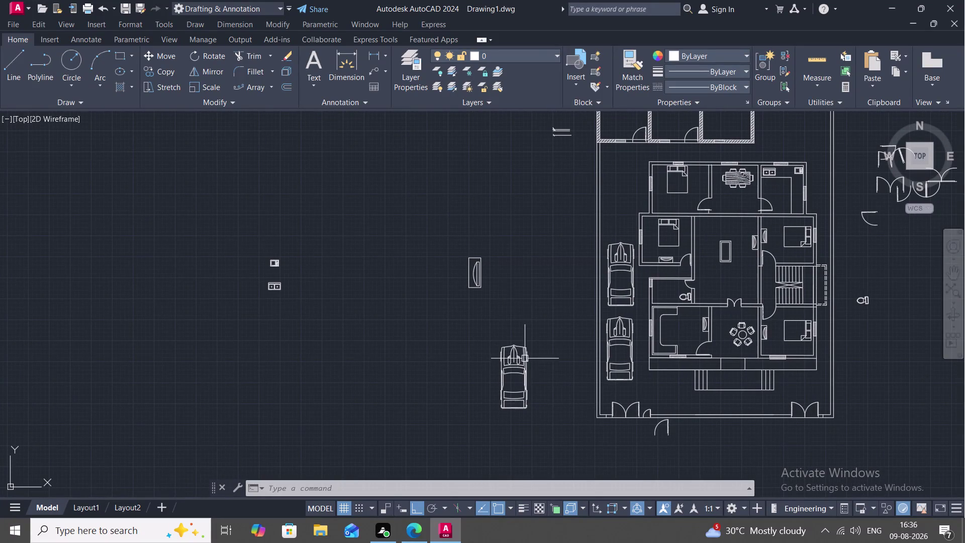
Zoom and pan the view onto the double-bed bedroom left of the central hall.
scroll(down, 3)
middle_drag(532, 360, 499, 361)
scroll(up, 3)
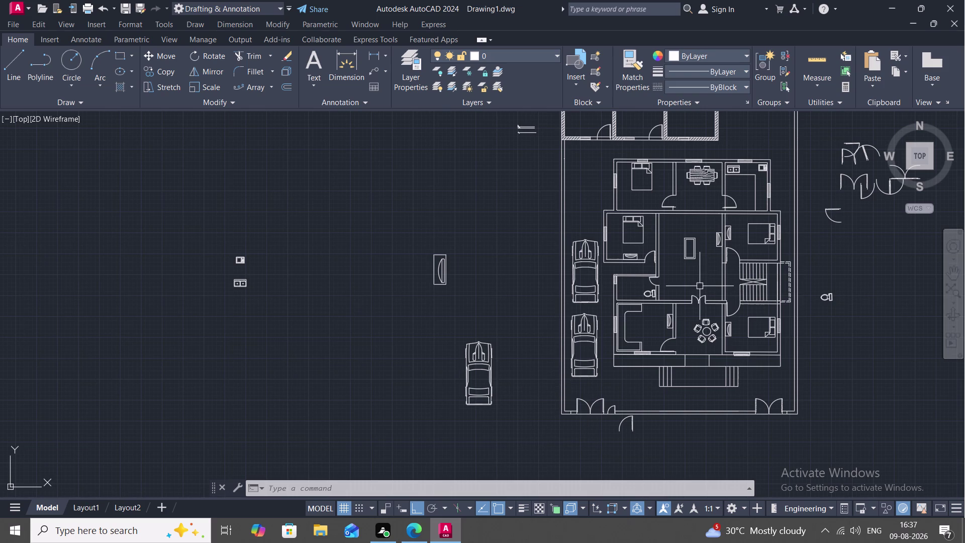
scroll(up, 3)
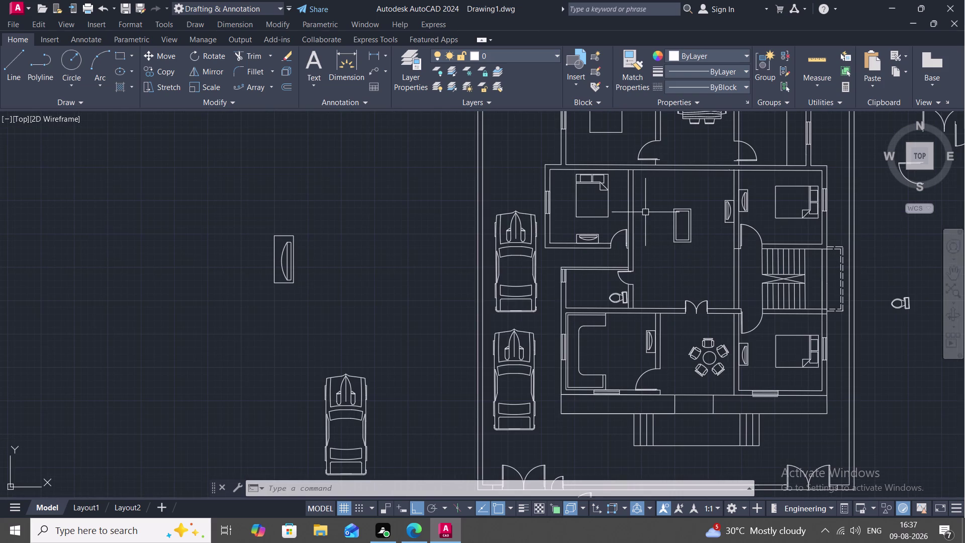
scroll(up, 3)
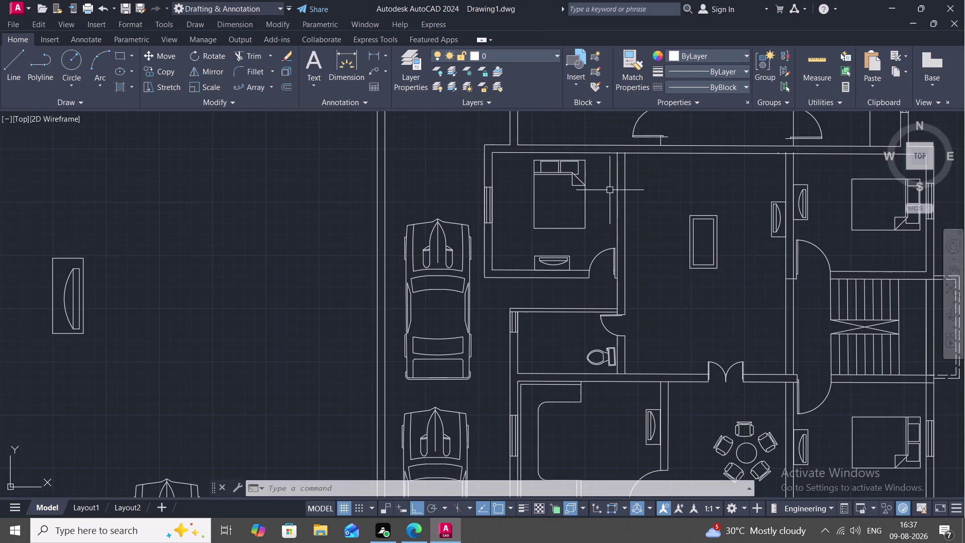
middle_drag(609, 190, 589, 291)
scroll(up, 3)
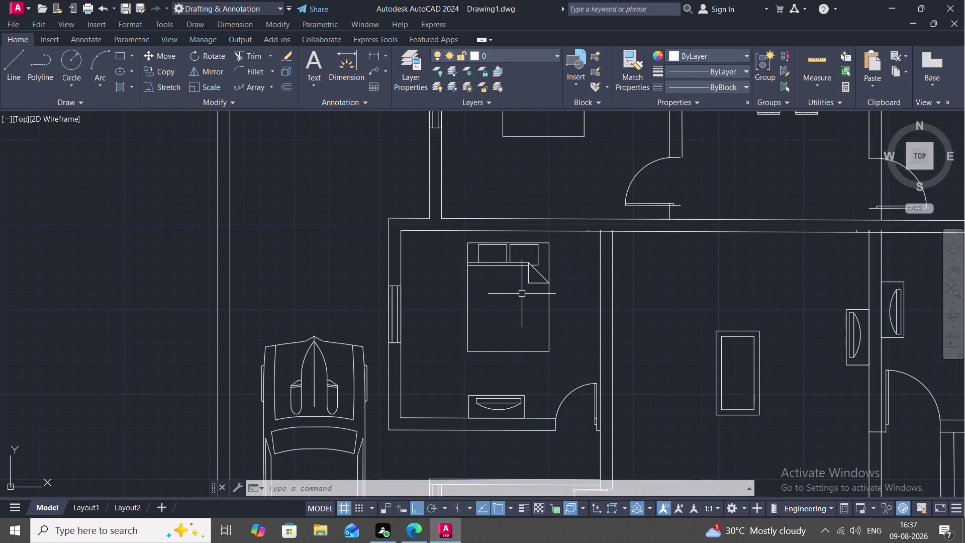
Draw the wardrobe outline from the bedroom's top wall down and across to the right wall.
text(L)
key(space)
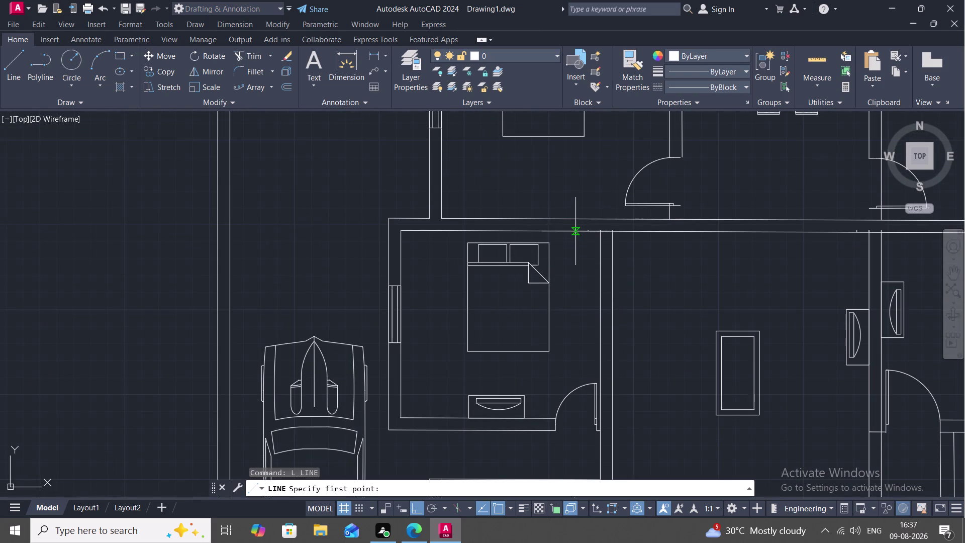
click(575, 231)
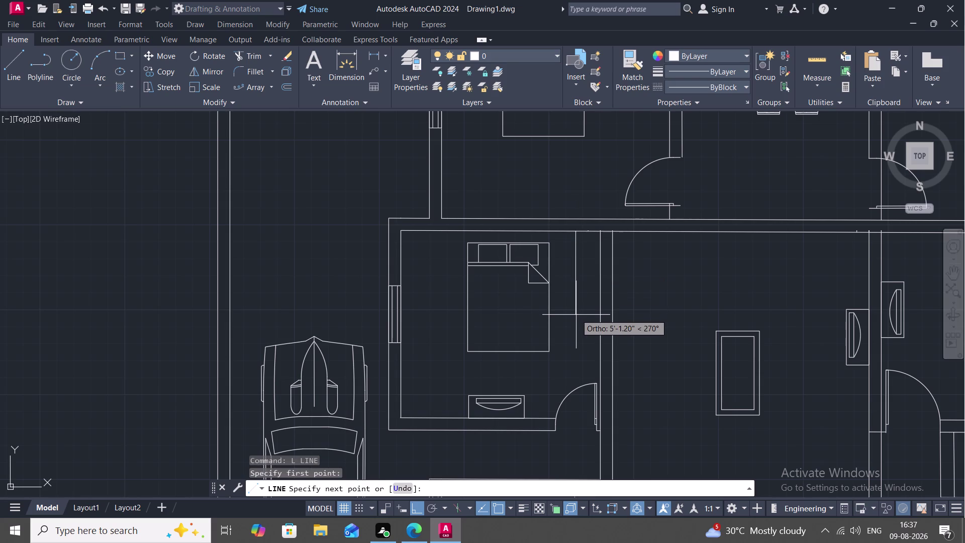
click(576, 315)
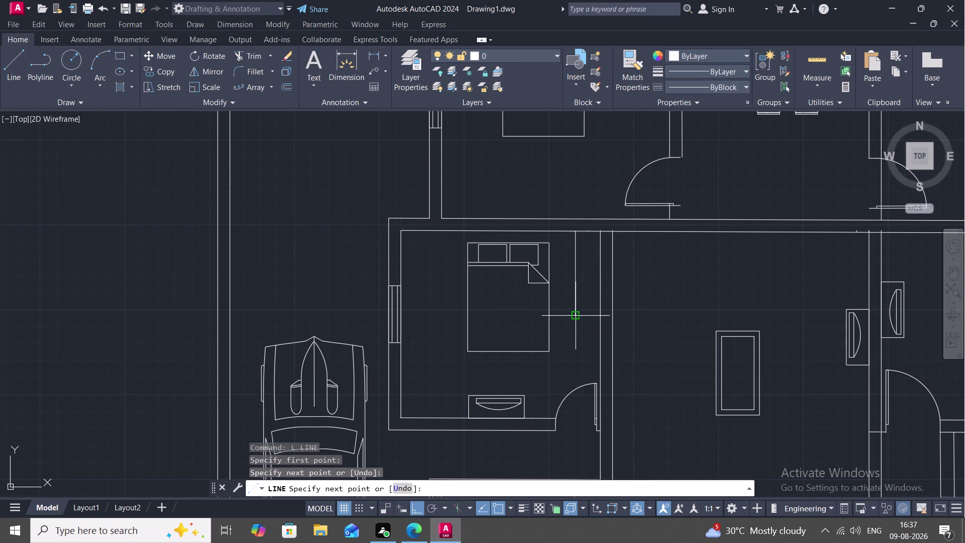
click(599, 315)
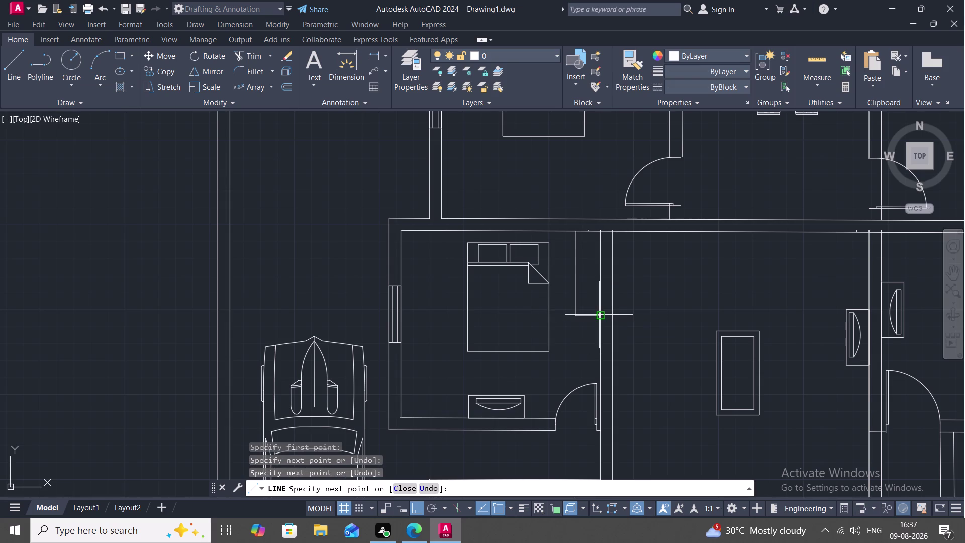
key(Escape)
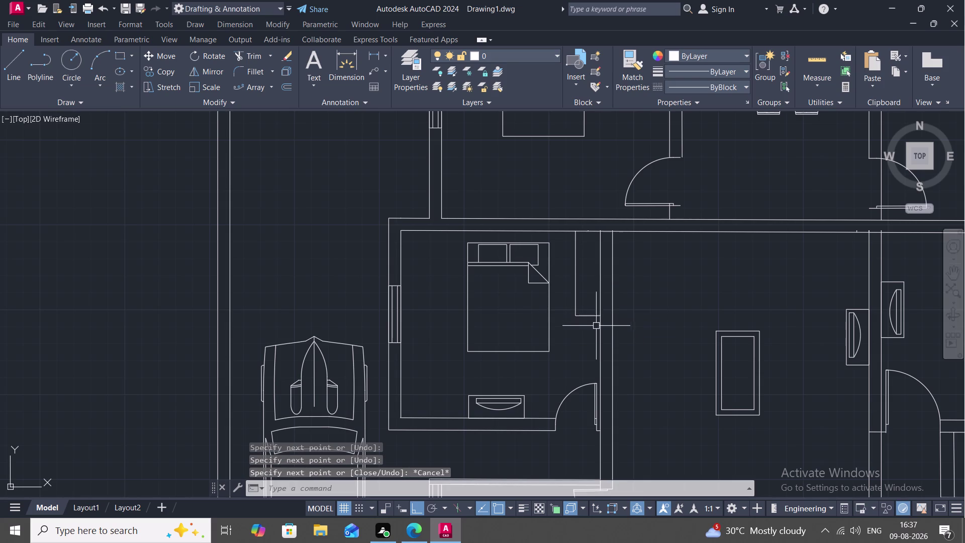
Add the wardrobe's inner parallel lines running from the top wall down to its bottom edge.
key(space)
click(591, 312)
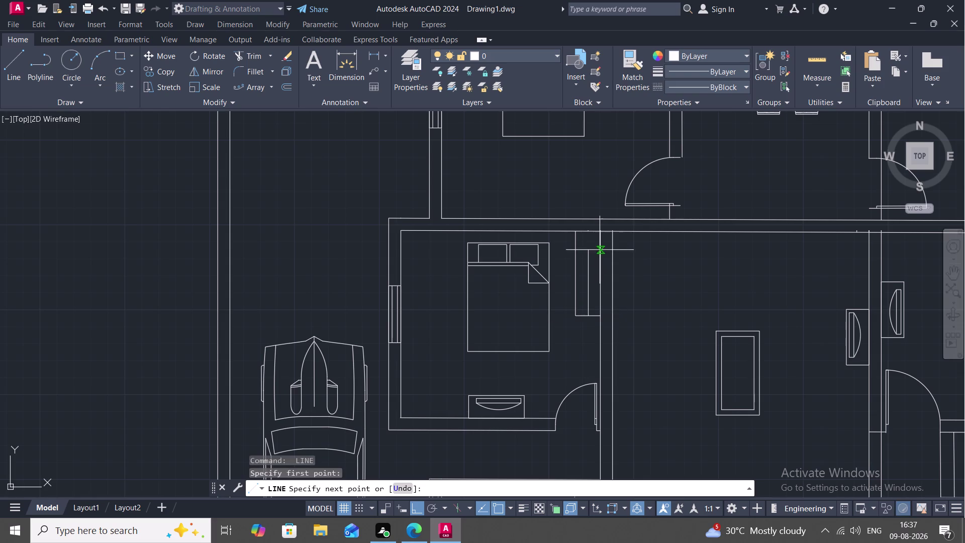
click(591, 232)
key(space)
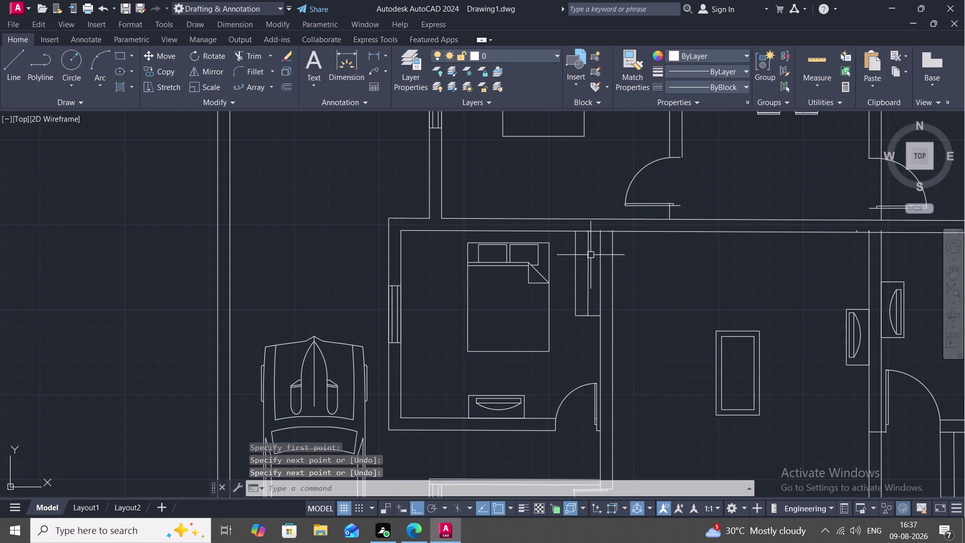
text(L)
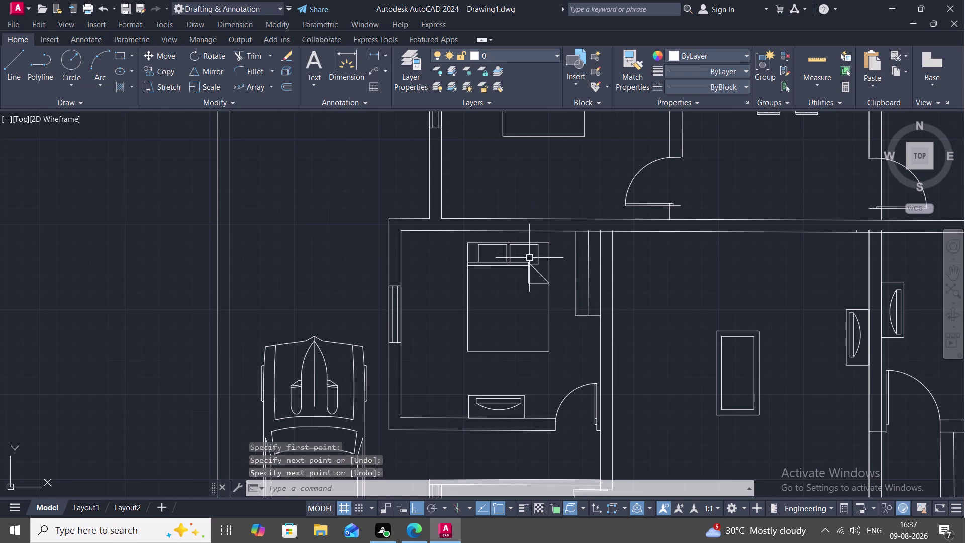
key(space)
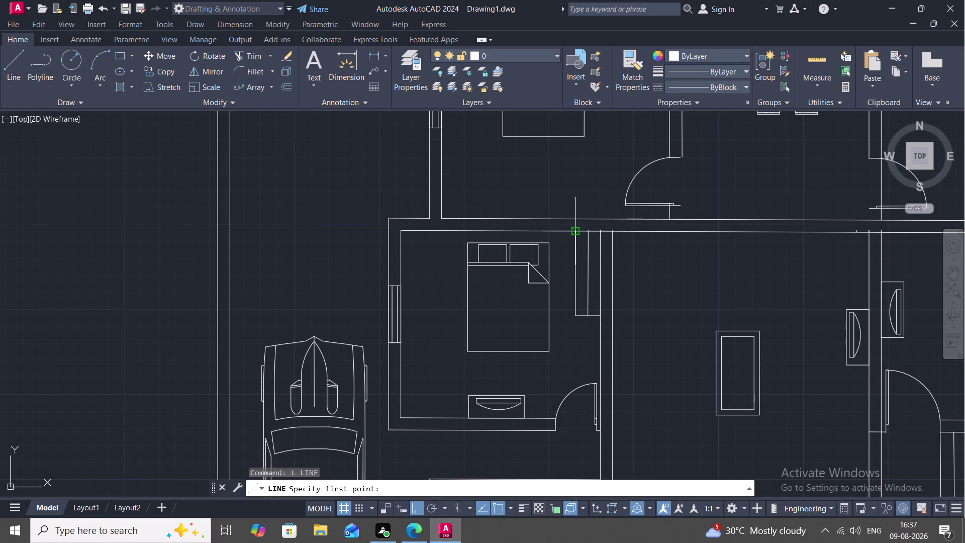
click(581, 310)
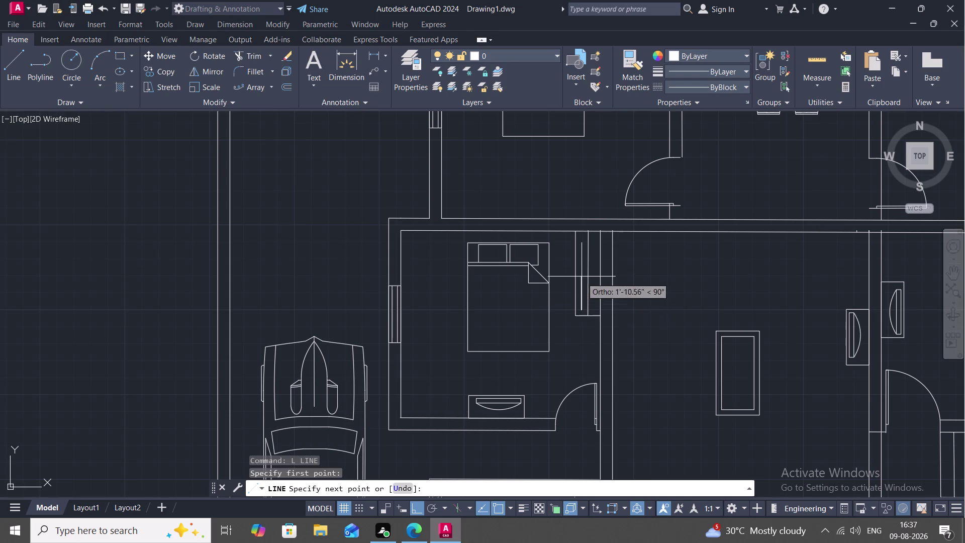
click(580, 233)
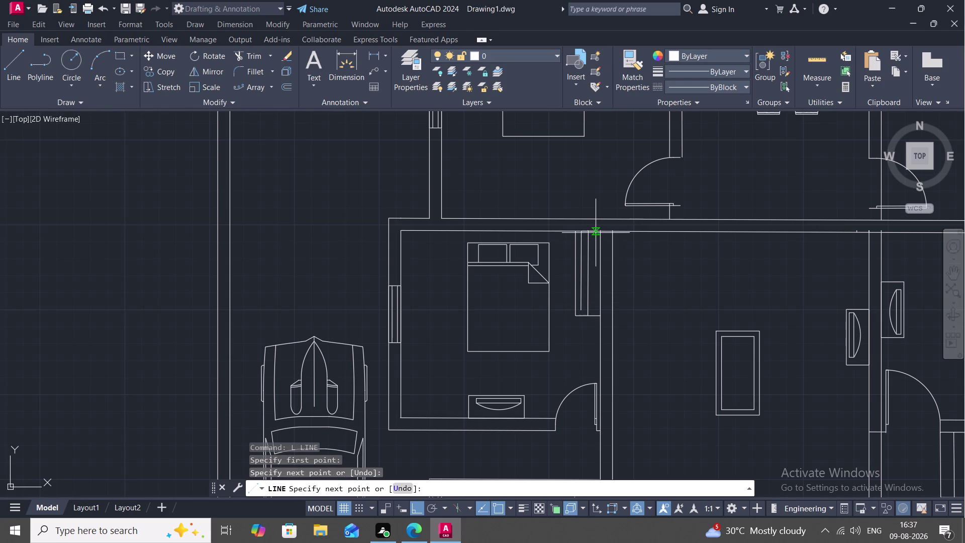
click(595, 232)
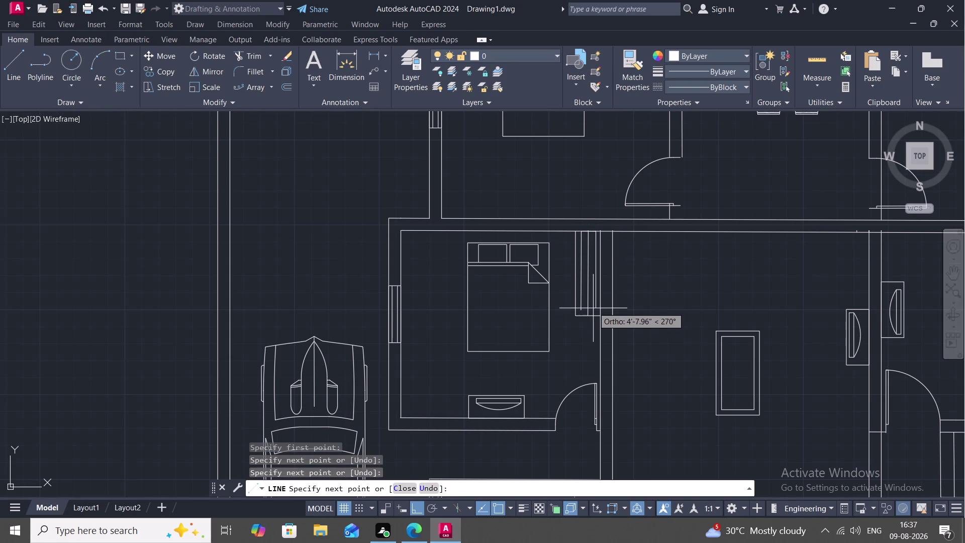
click(593, 309)
scroll(up, 3)
Draw the first diagonal line across the wardrobe's lower end.
middle_drag(591, 308, 576, 372)
key(l)
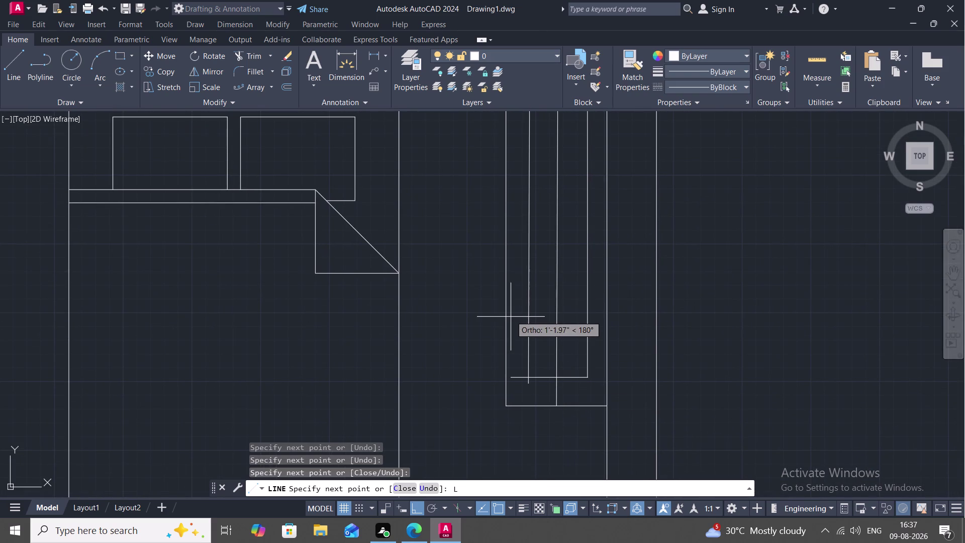
key(space)
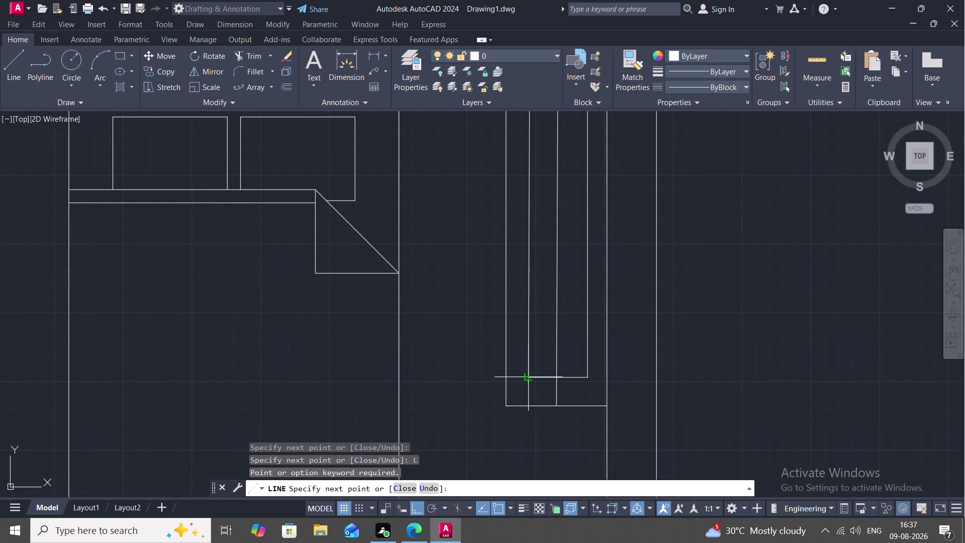
key(Escape)
key(space)
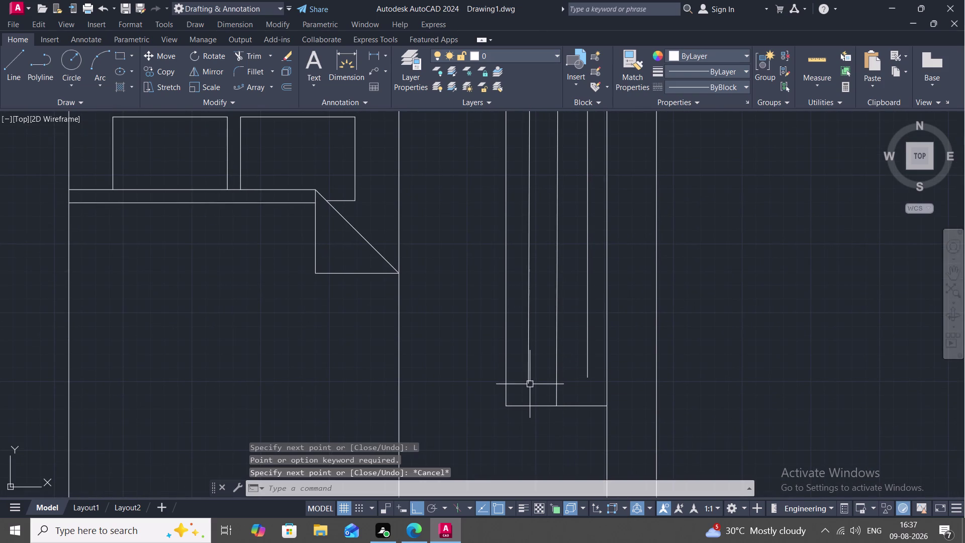
click(530, 384)
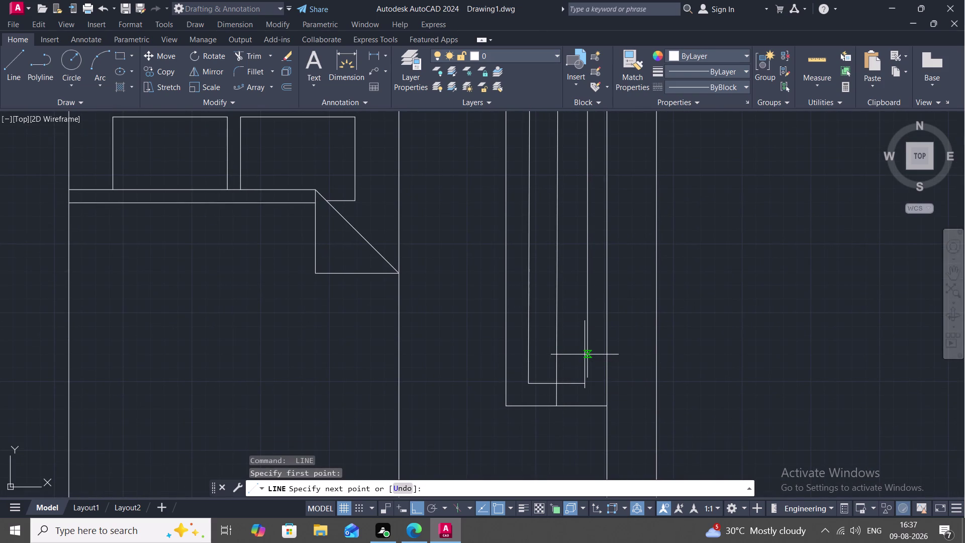
click(585, 355)
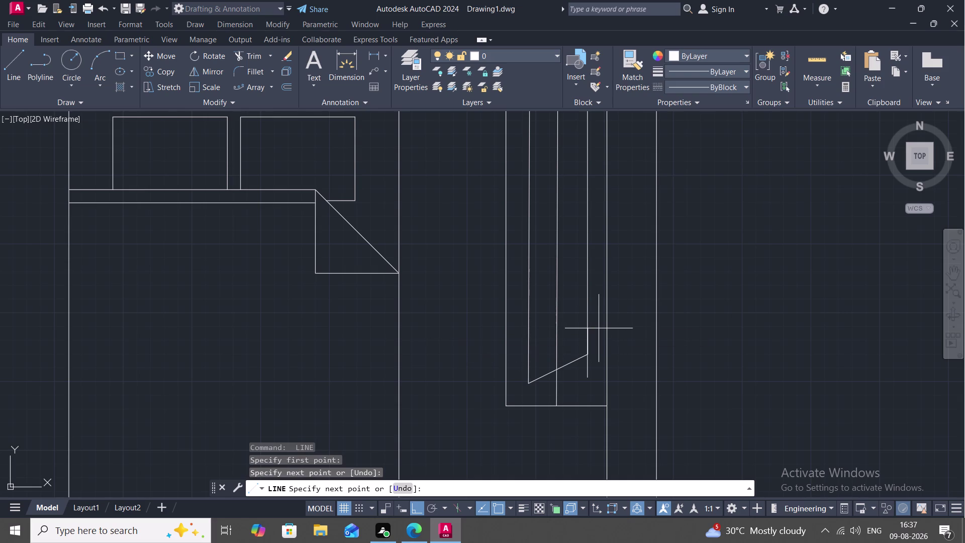
key(Escape)
Turn Ortho off and draw a second diagonal parallel to and above the first.
key(F8)
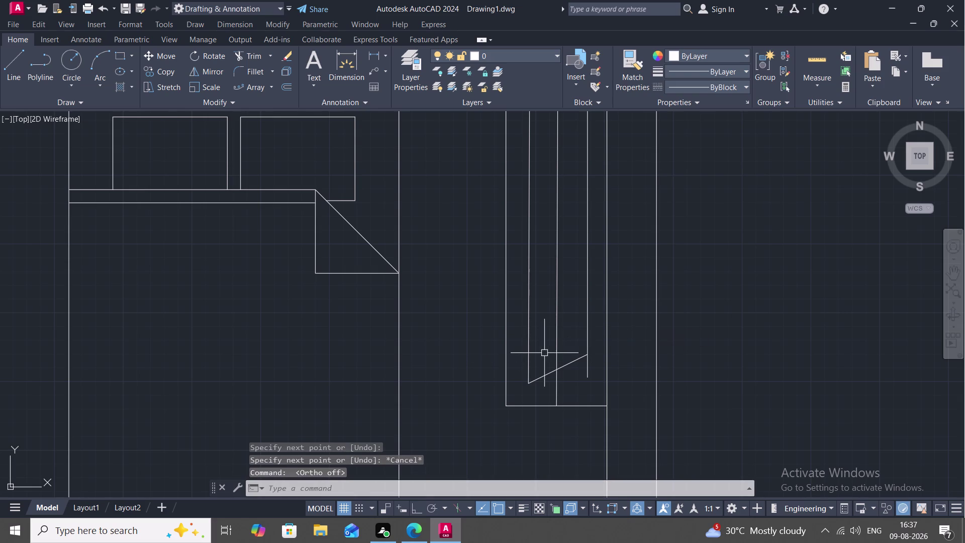
key(space)
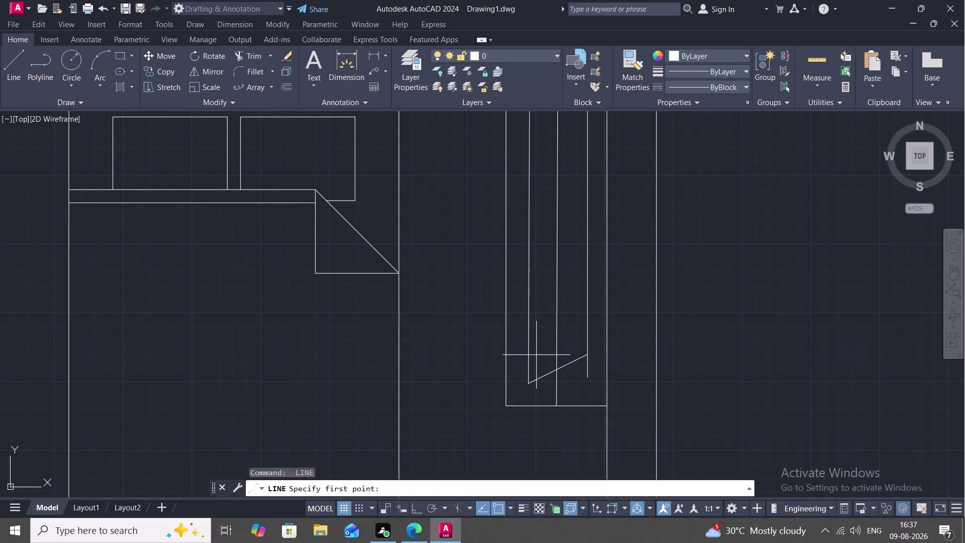
click(526, 357)
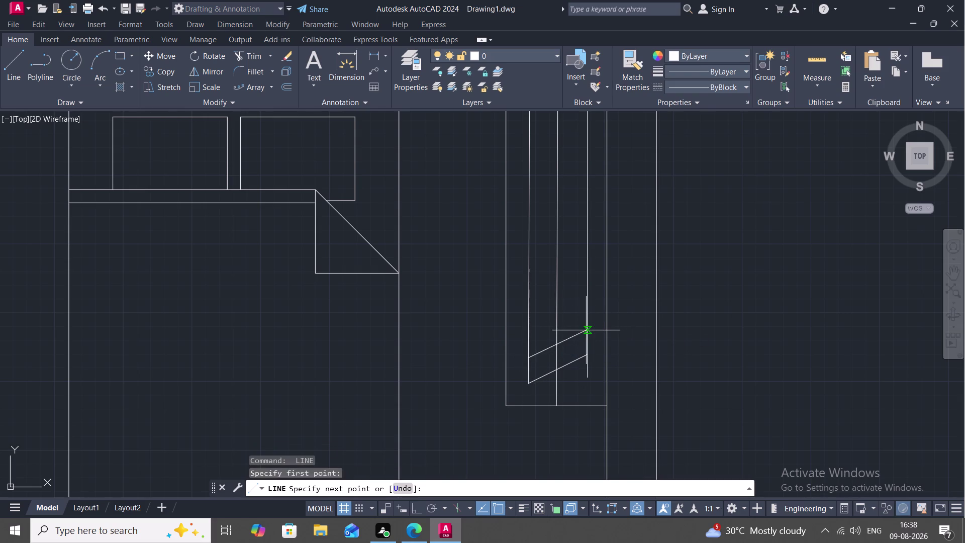
click(588, 331)
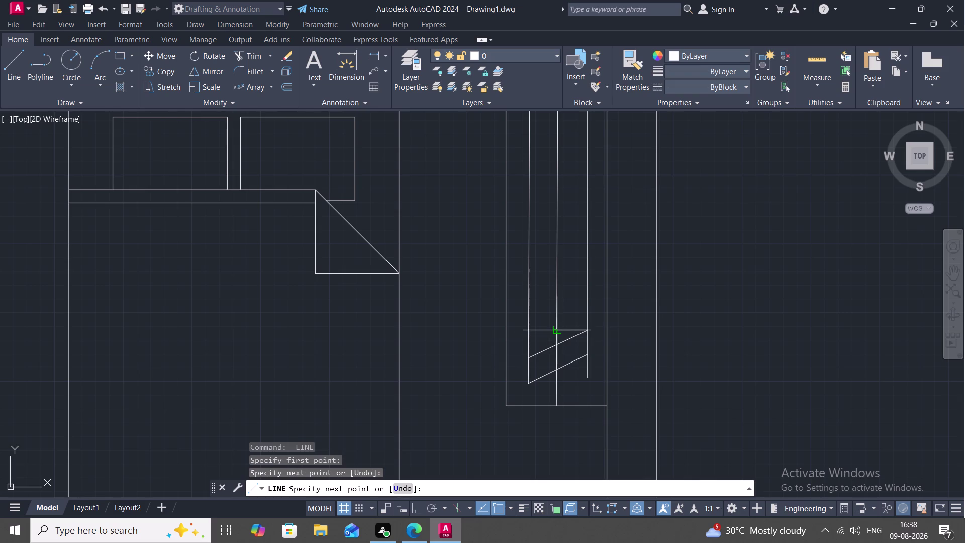
key(Escape)
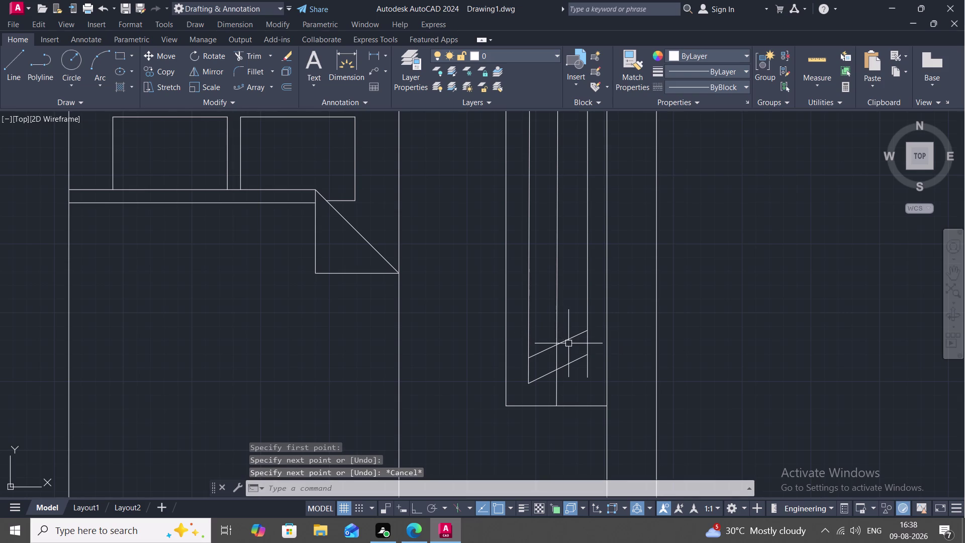
text(O)
key(space)
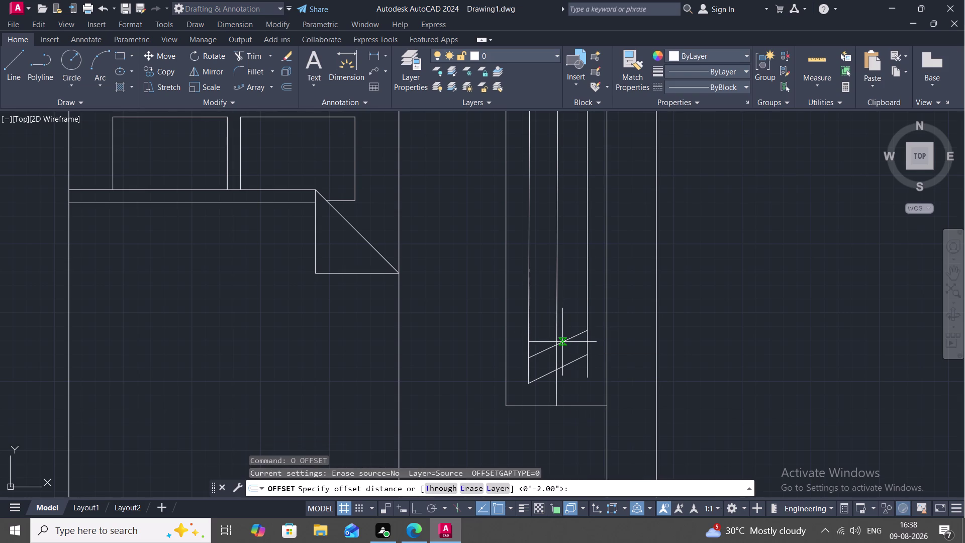
Offset the top diagonal upward three times at the default spacing.
key(space)
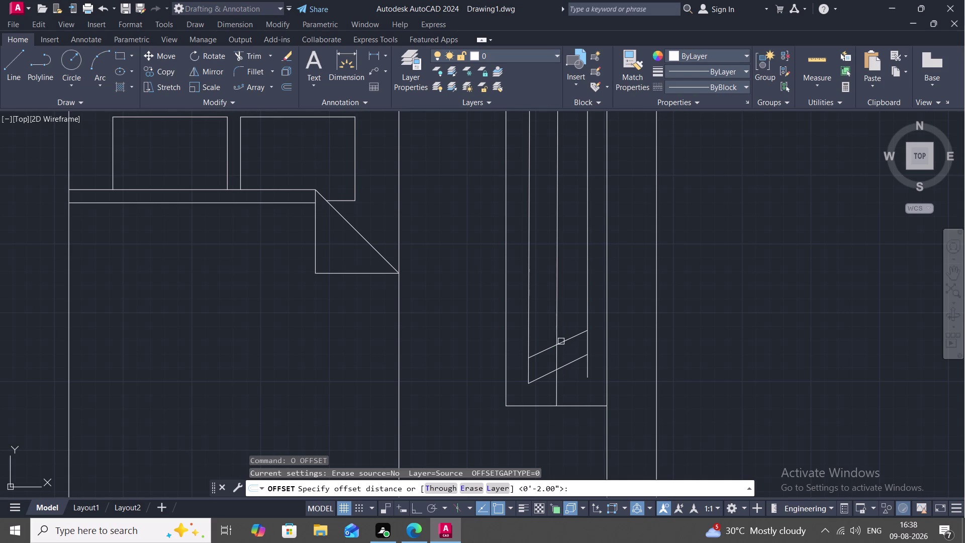
click(564, 343)
click(564, 311)
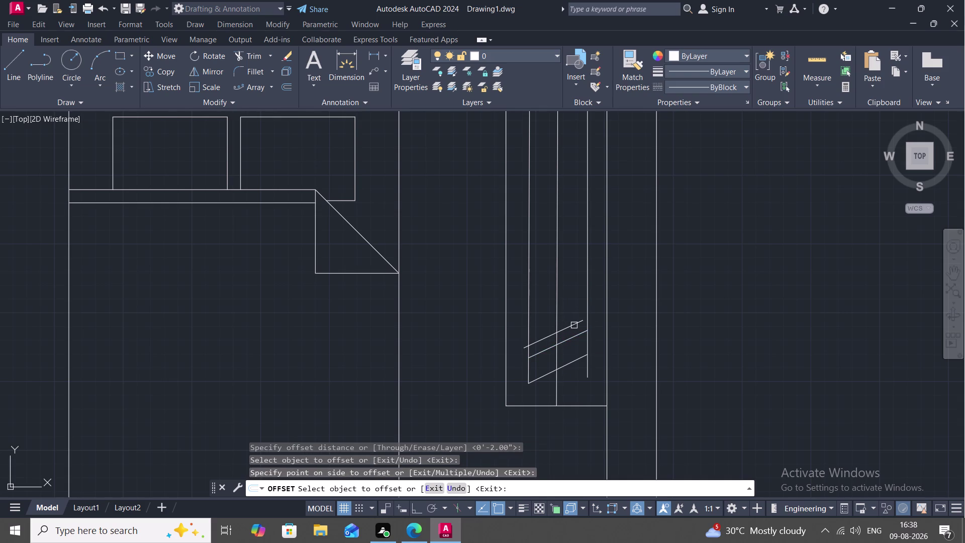
click(573, 325)
click(576, 305)
click(568, 318)
click(566, 304)
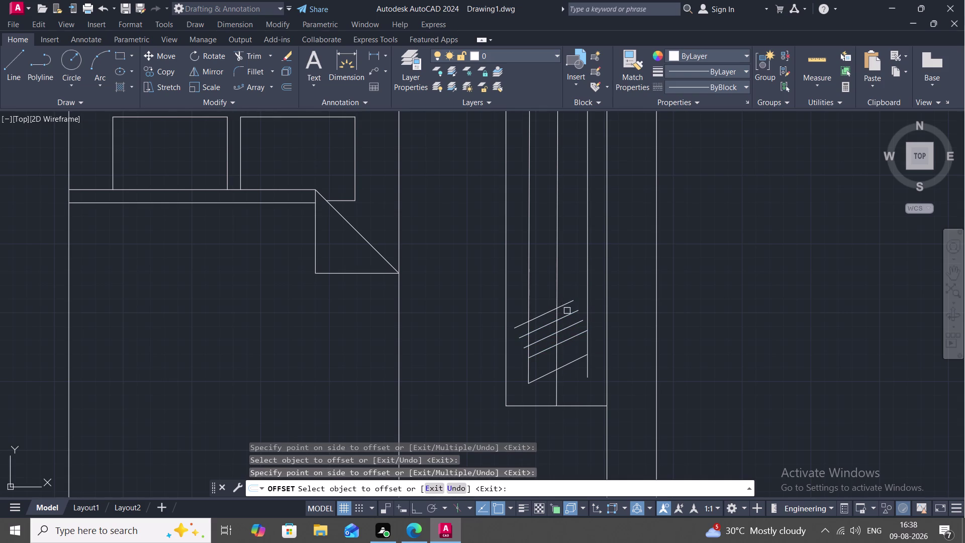
Offset three more diagonal copies upward to complete the lower hatched band.
middle_drag(562, 299, 555, 362)
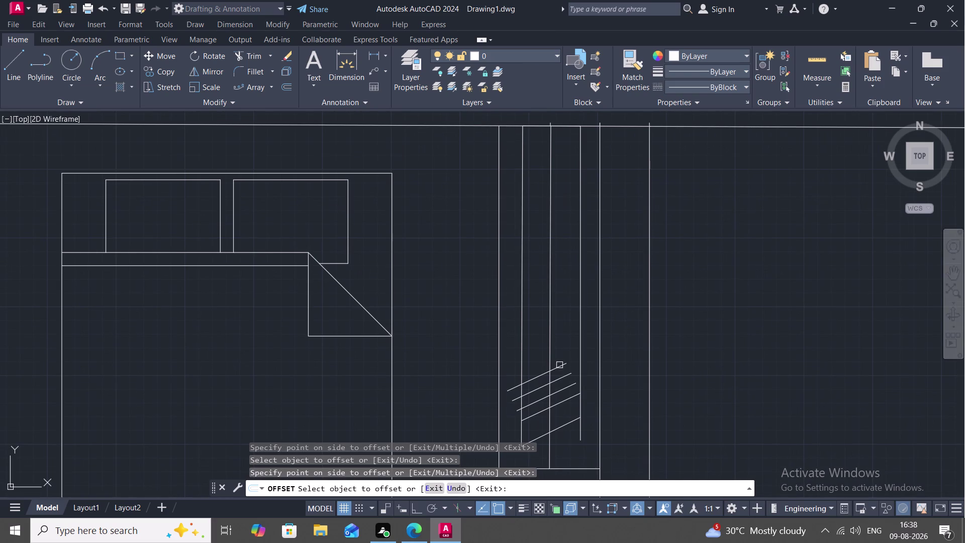
click(561, 366)
click(561, 339)
click(557, 357)
click(559, 339)
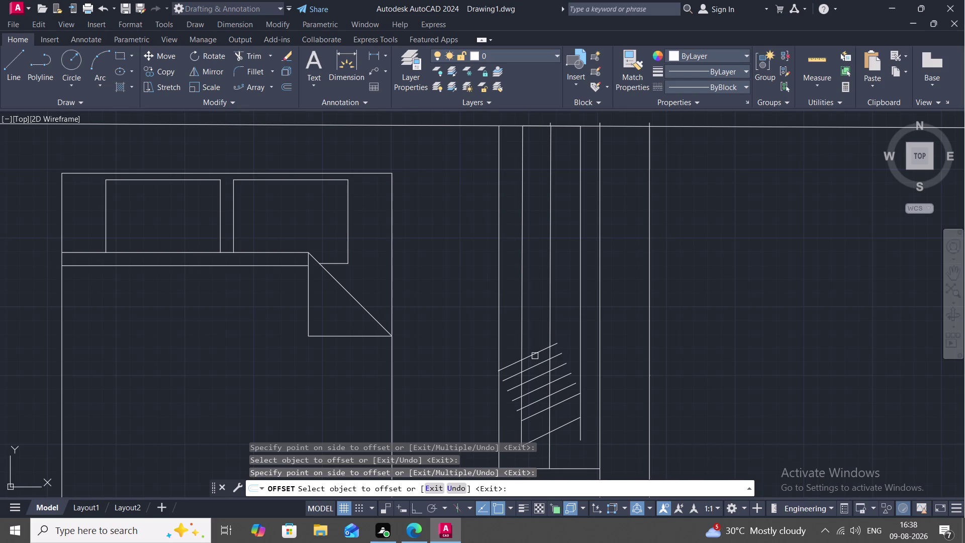
click(535, 353)
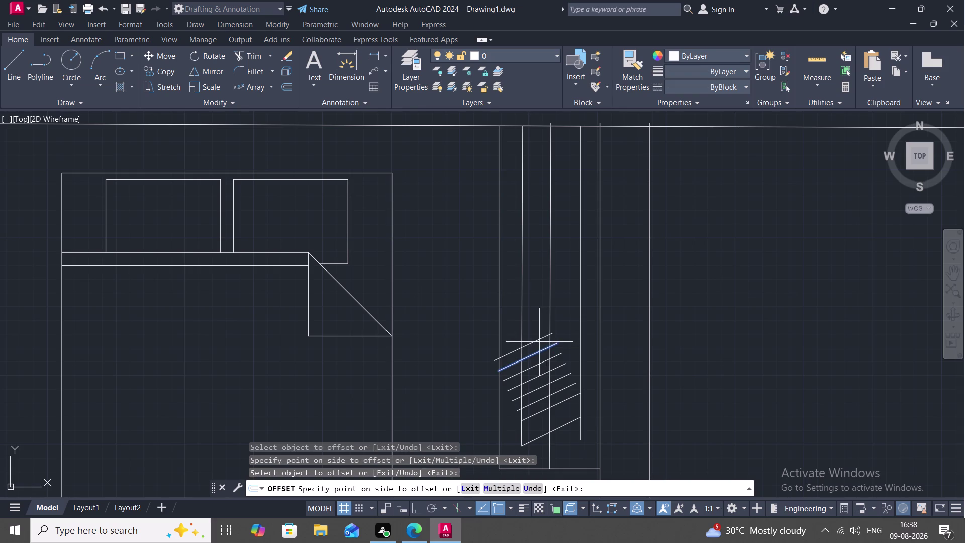
click(538, 340)
key(space)
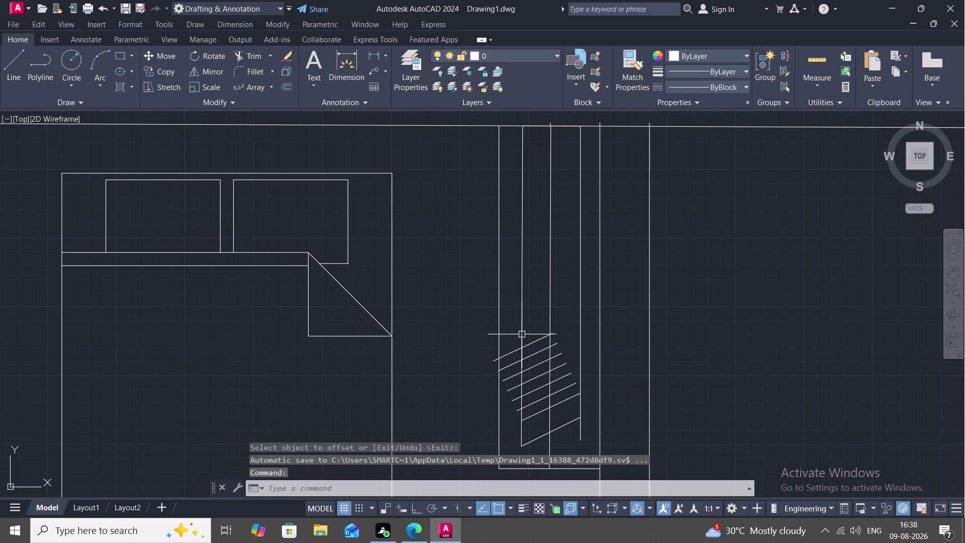
Draw a new diagonal line across the wardrobe above the first band.
text(L)
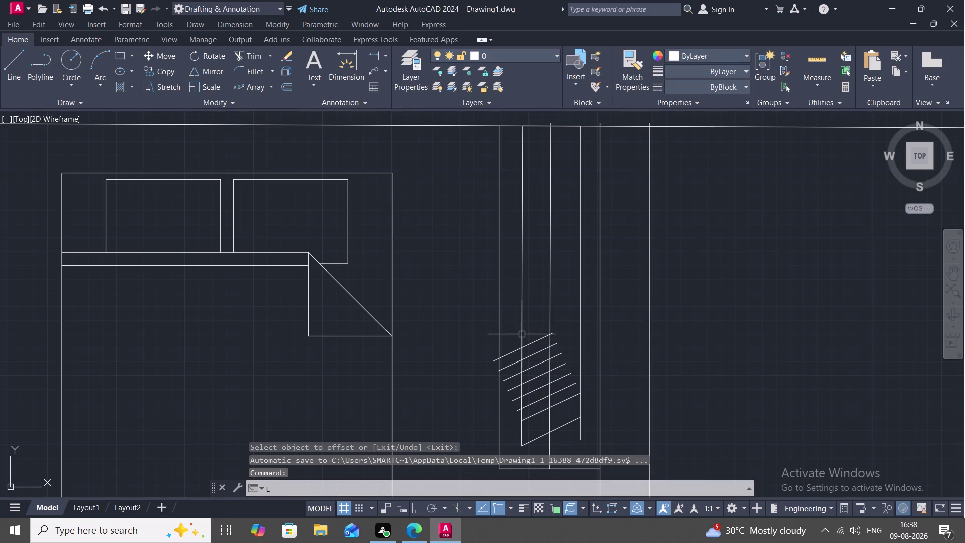
key(space)
click(521, 334)
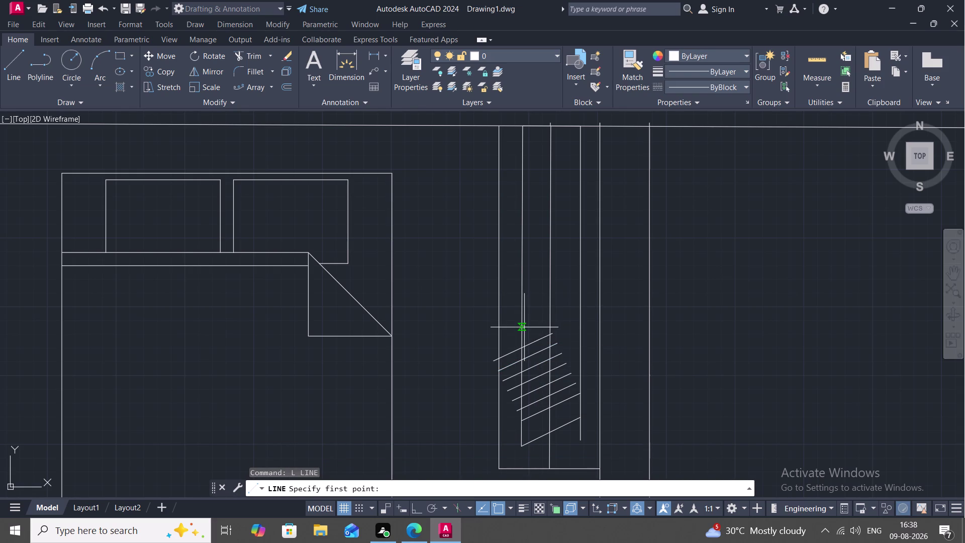
click(525, 328)
click(580, 302)
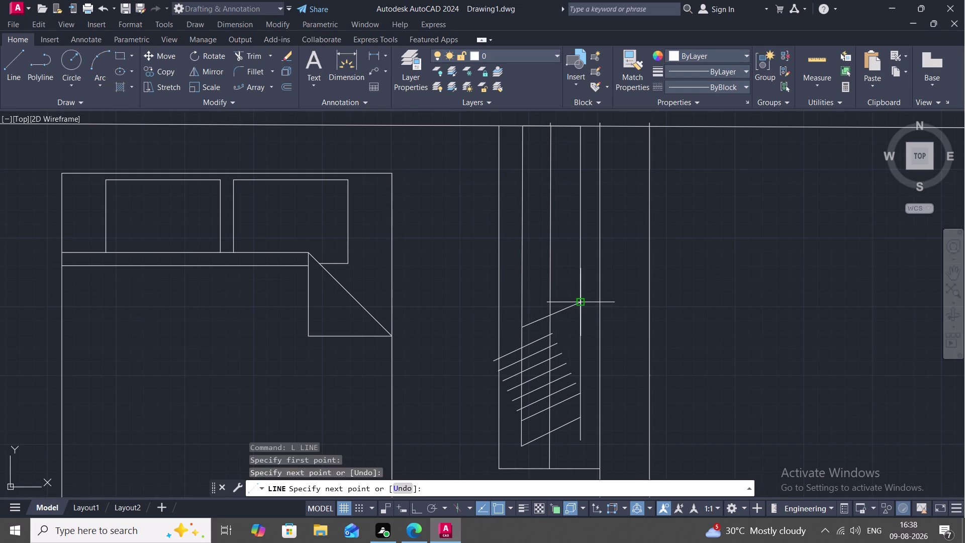
key(Escape)
key(l)
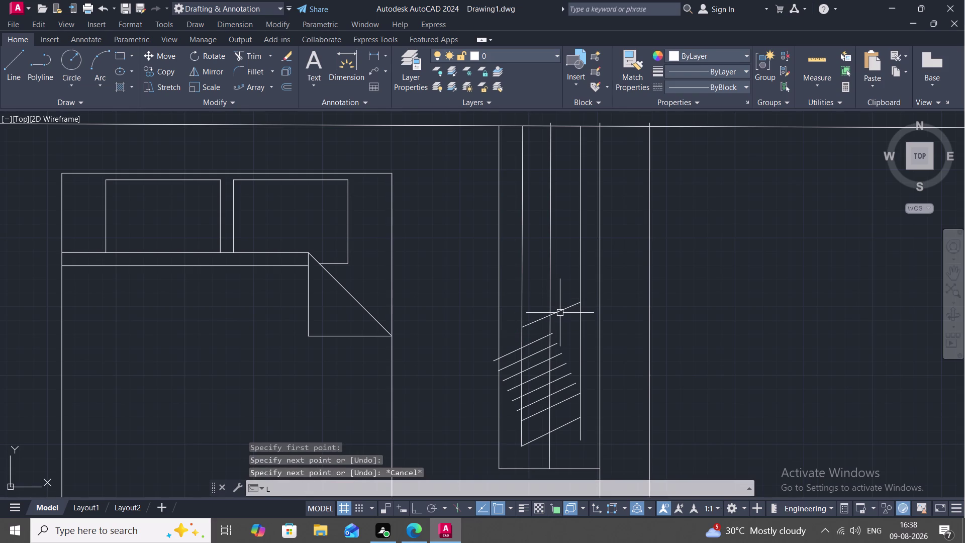
key(o)
key(Escape)
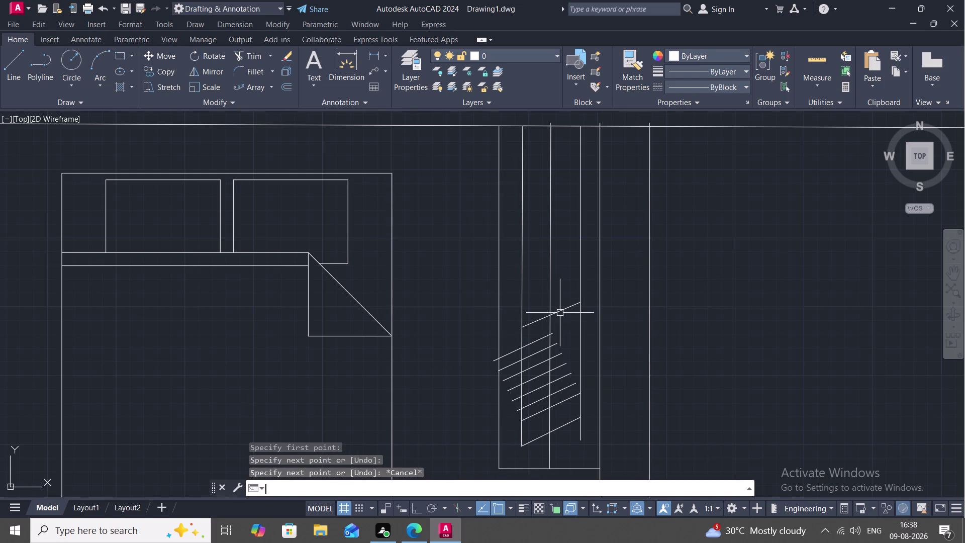
Offset the new diagonal upward twice at the default spacing.
text(O)
key(space)
key(space)
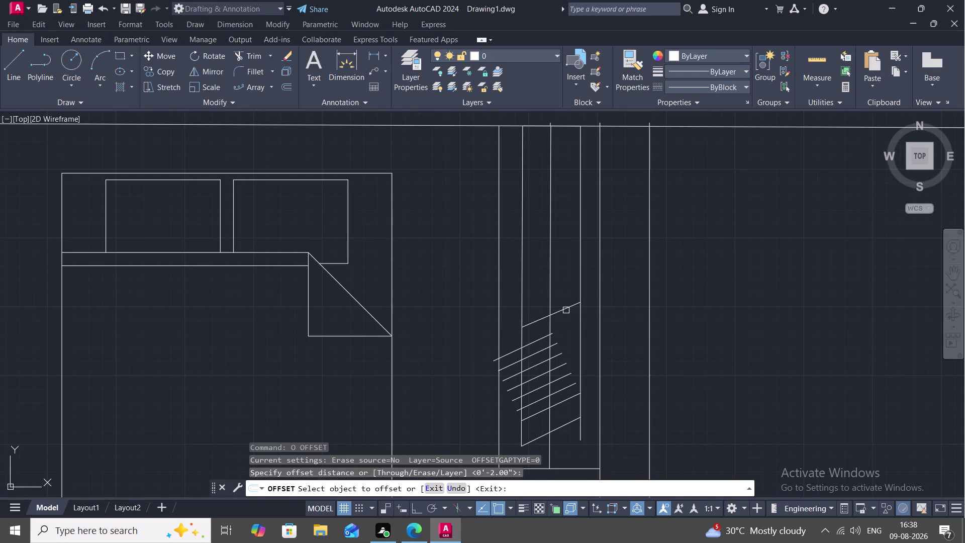
click(565, 310)
click(566, 279)
click(567, 297)
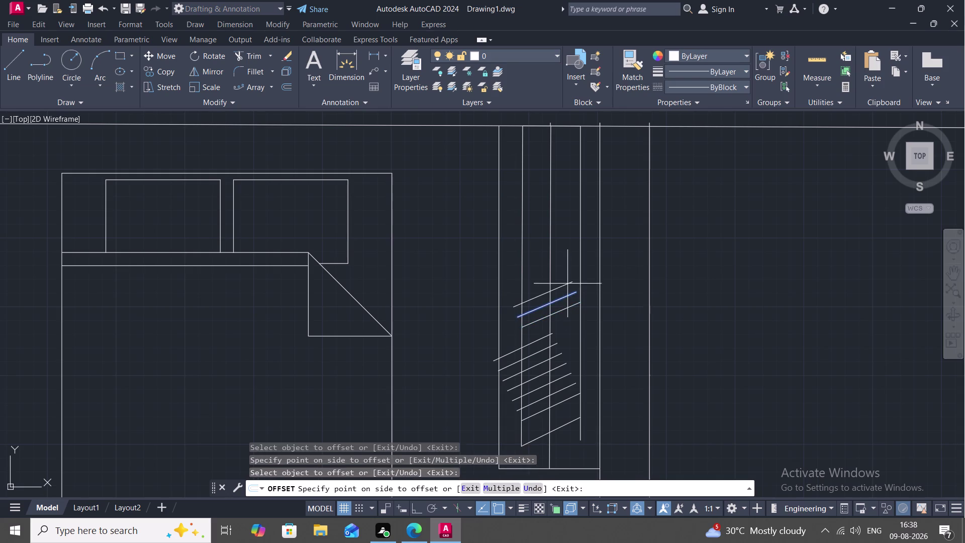
click(568, 270)
Offset four more diagonal copies upward to extend the second band.
click(566, 283)
click(551, 244)
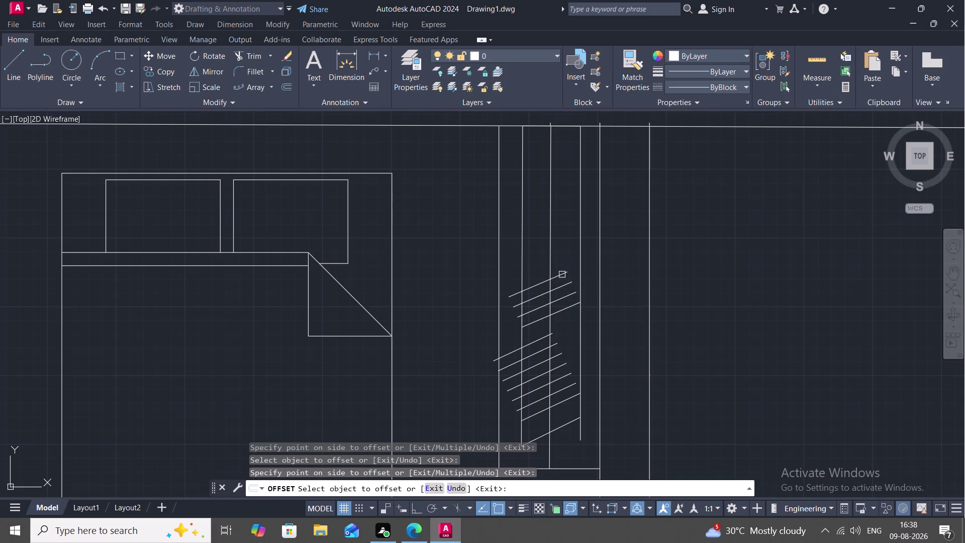
click(562, 274)
click(557, 243)
click(558, 265)
click(557, 237)
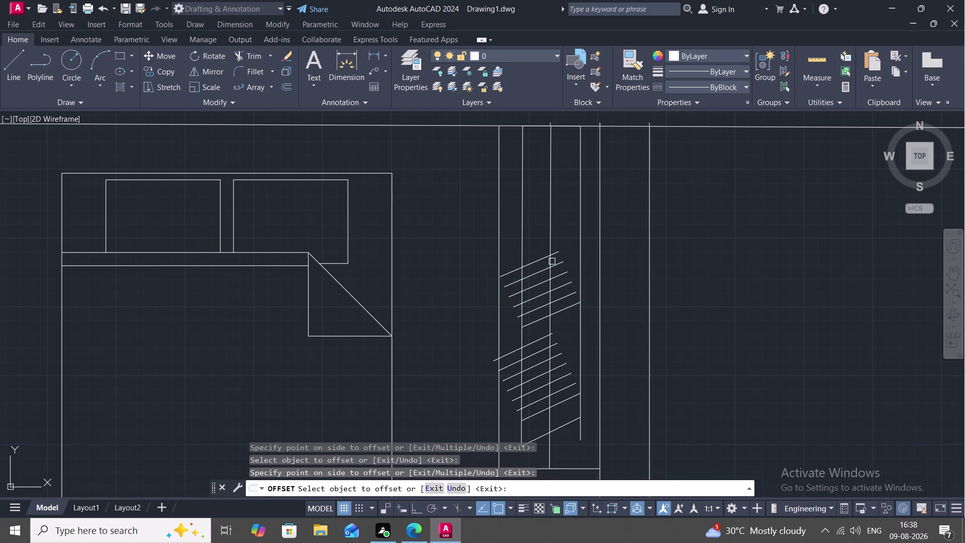
click(559, 251)
click(557, 214)
key(Escape)
Rerun Offset with a spacing measured between two picked points.
key(space)
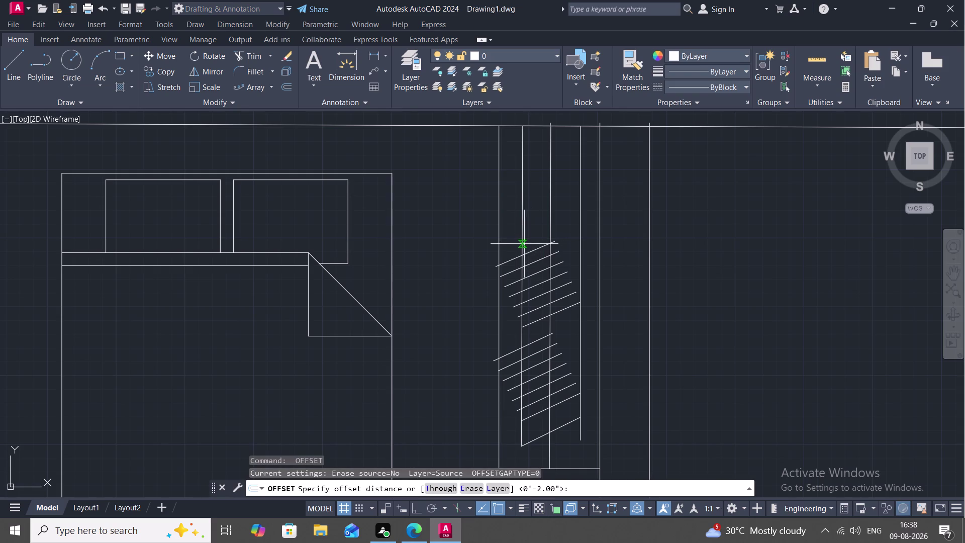
click(524, 244)
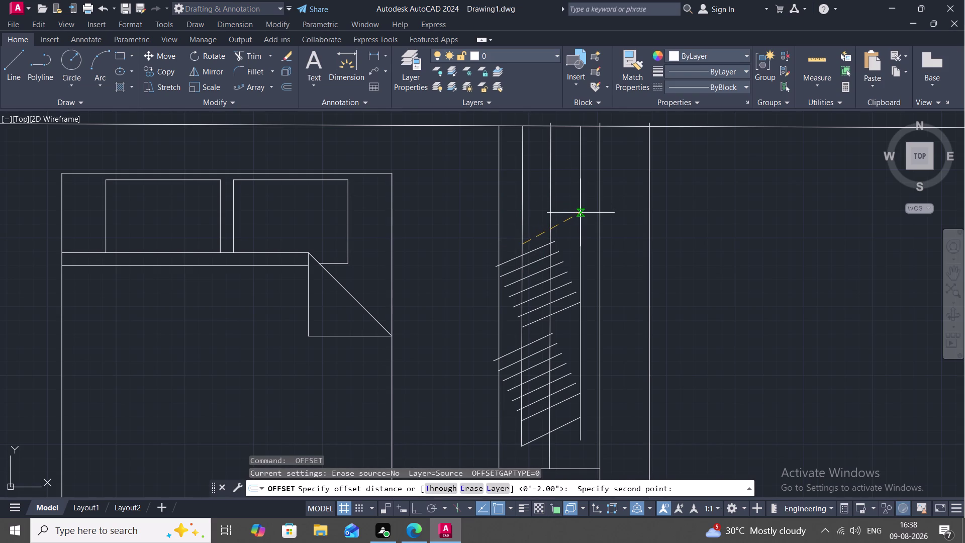
click(581, 213)
key(space)
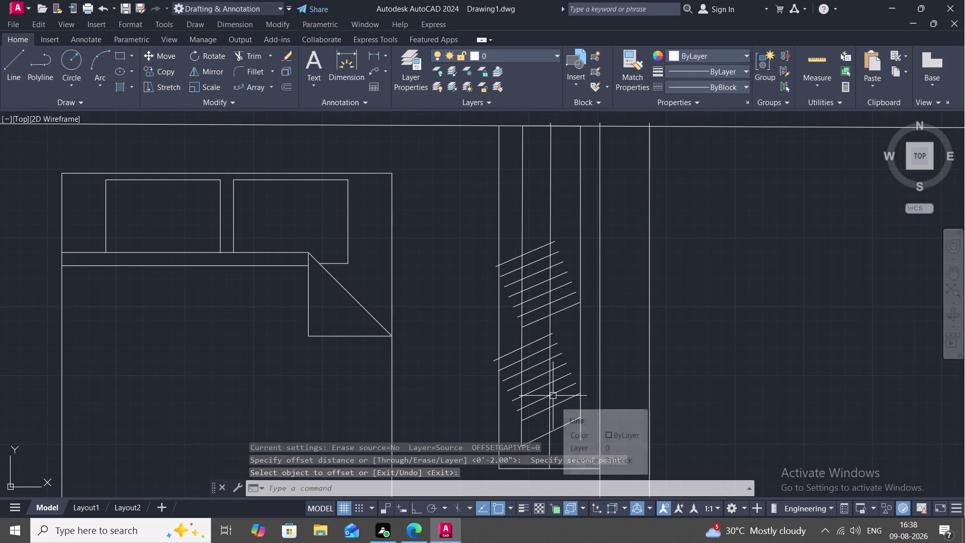
key(t)
key(r)
key(space)
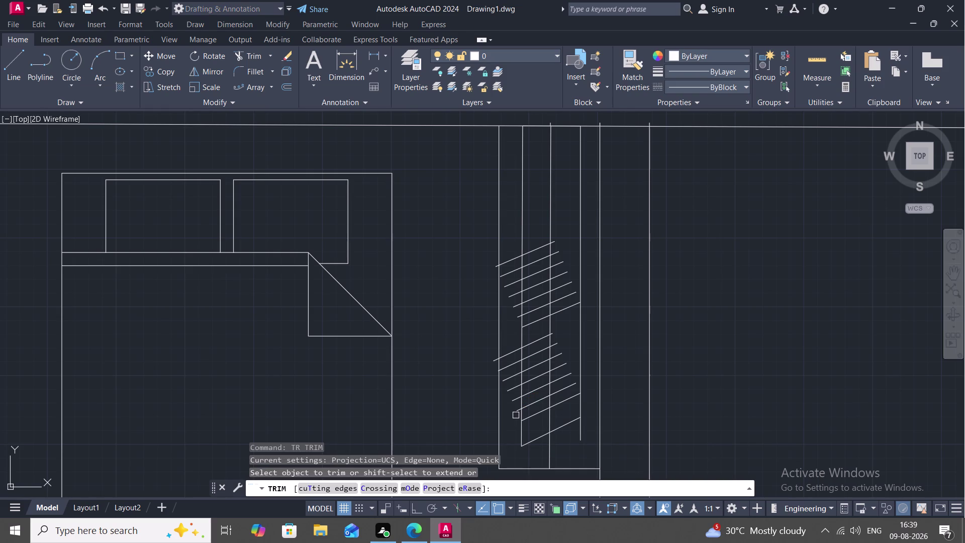
Trim the left overhangs of both diagonal bands back to the wardrobe's inner line.
drag(519, 413, 516, 364)
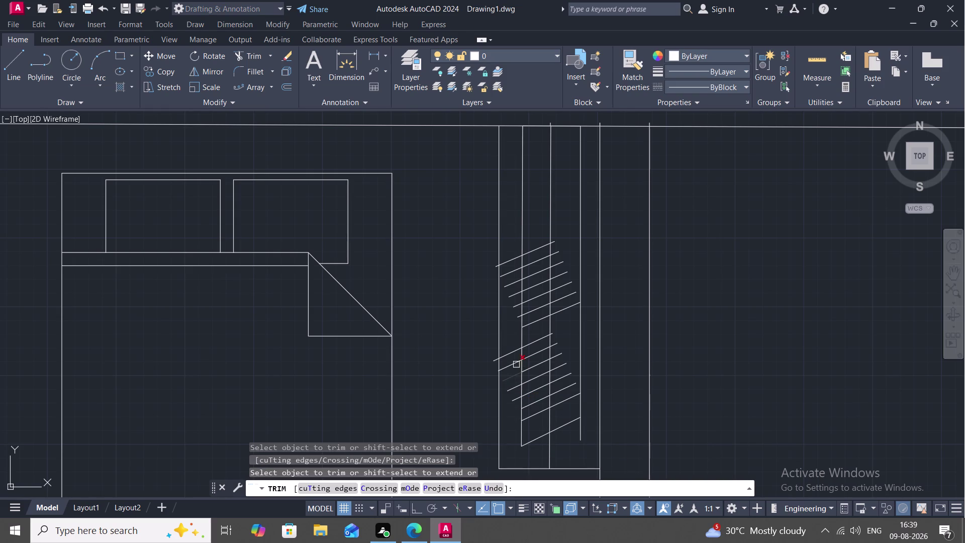
drag(516, 364, 513, 360)
drag(516, 338, 510, 408)
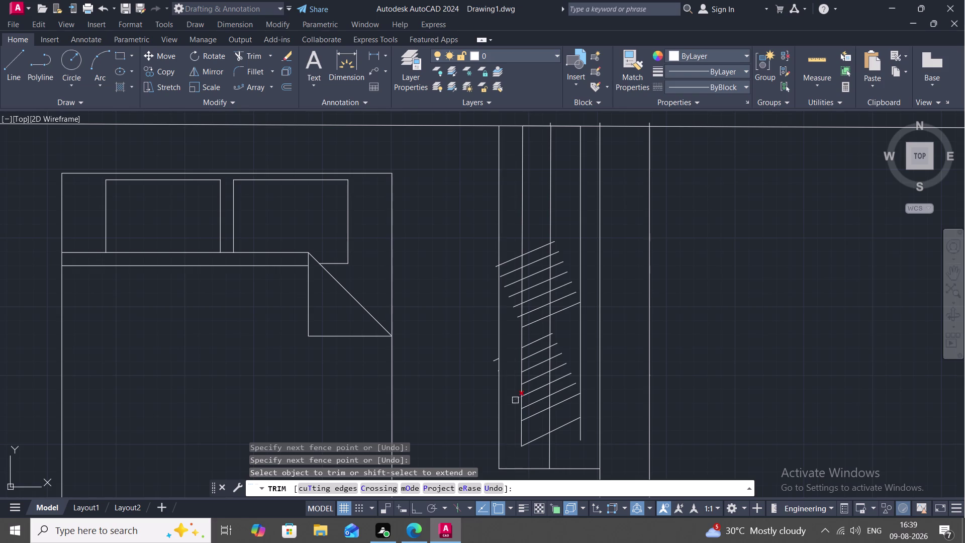
click(515, 400)
click(492, 363)
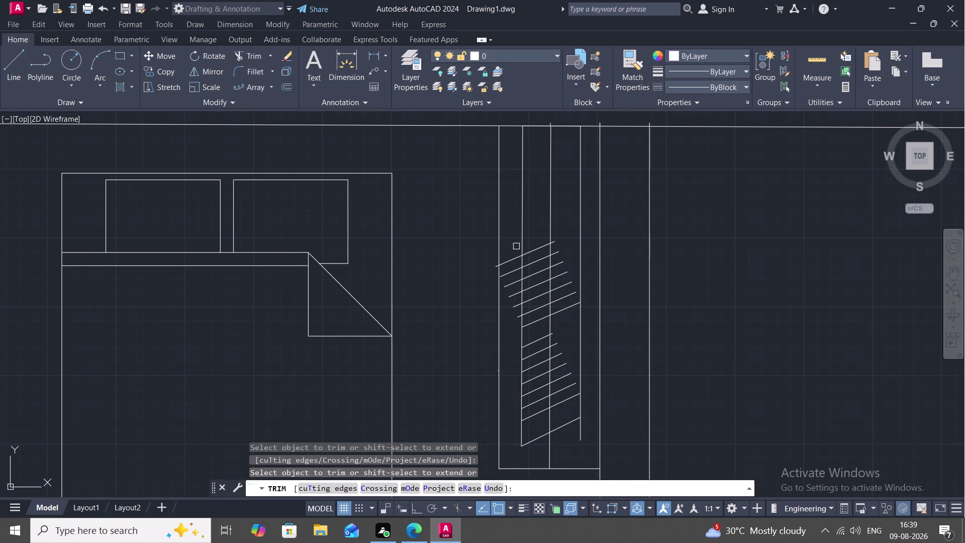
drag(510, 228, 514, 336)
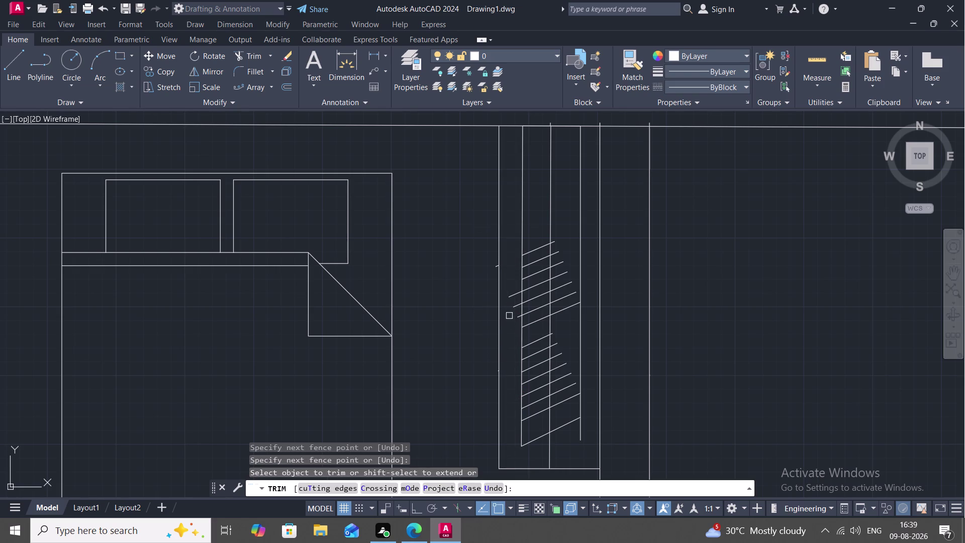
drag(512, 283, 521, 337)
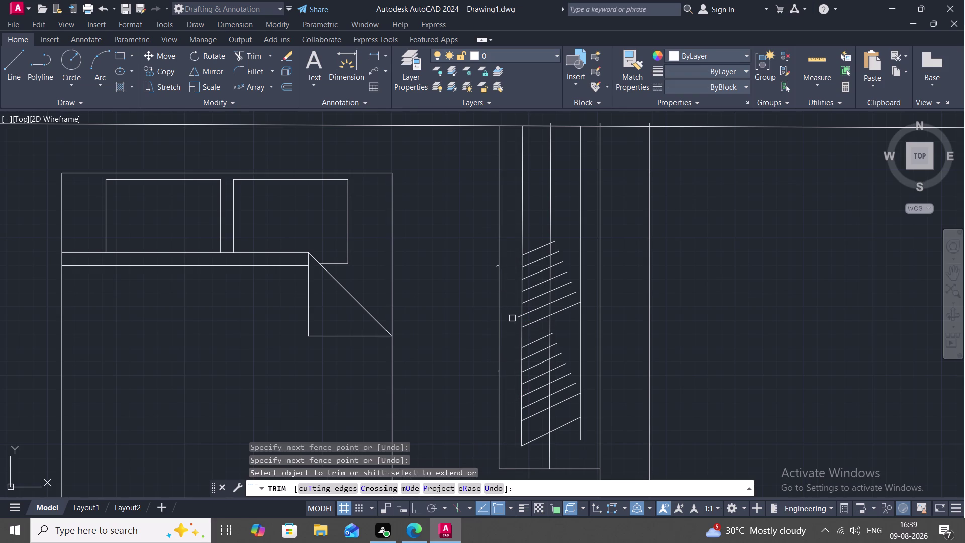
click(515, 318)
key(Escape)
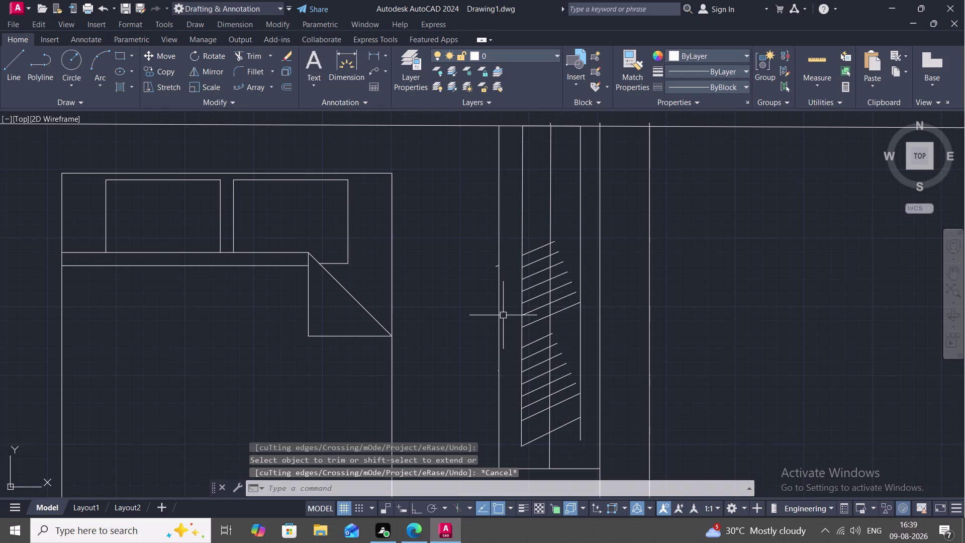
Extend the short lower and middle diagonals to the wardrobe's edge with EX.
text(EX)
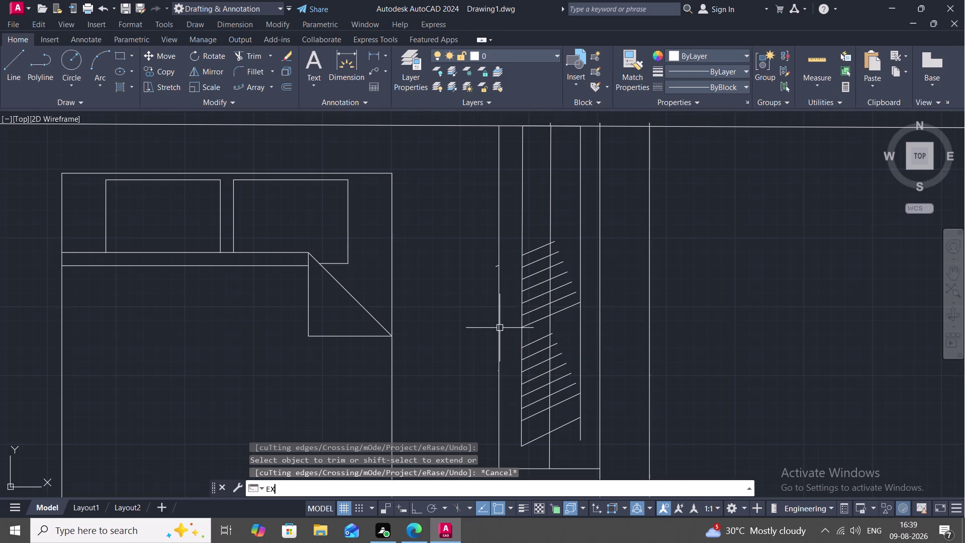
key(space)
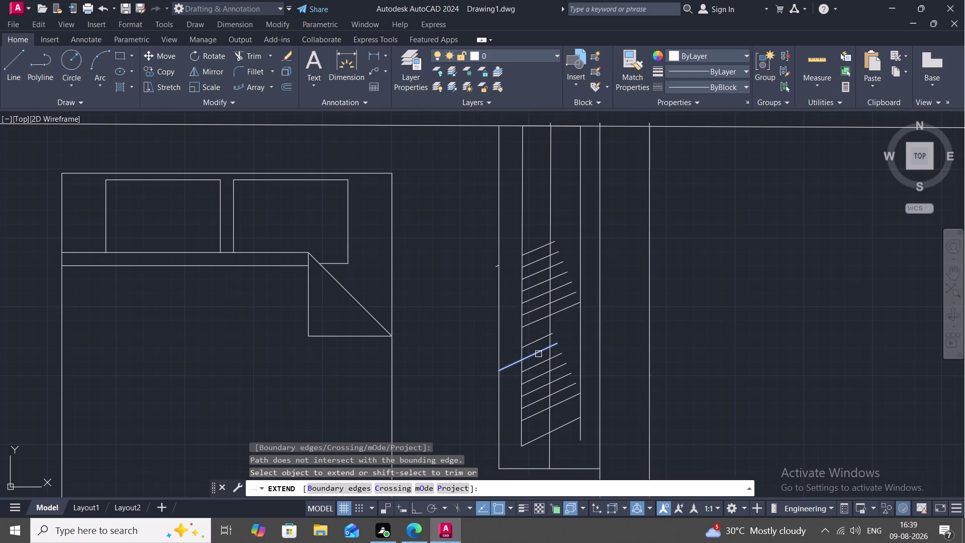
click(560, 366)
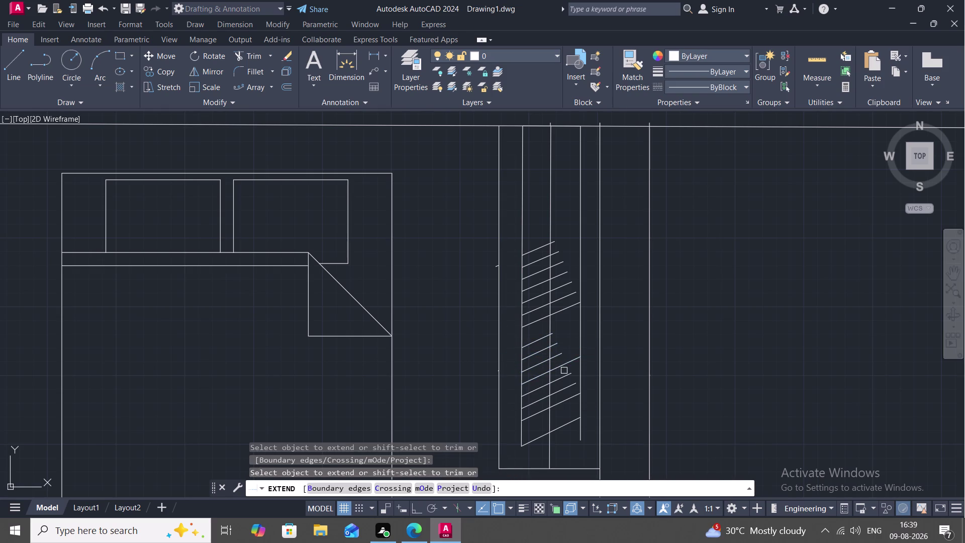
click(570, 385)
click(564, 376)
click(558, 356)
click(549, 347)
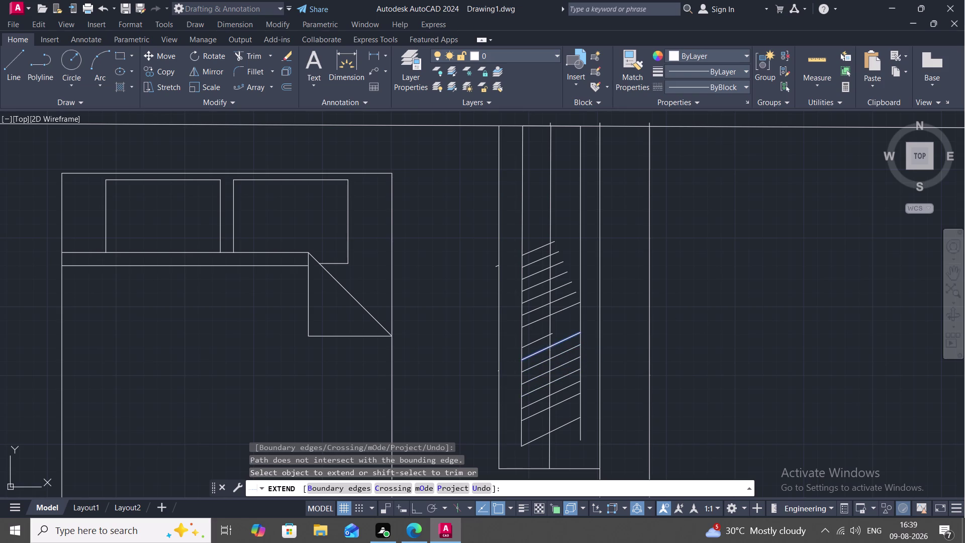
click(551, 335)
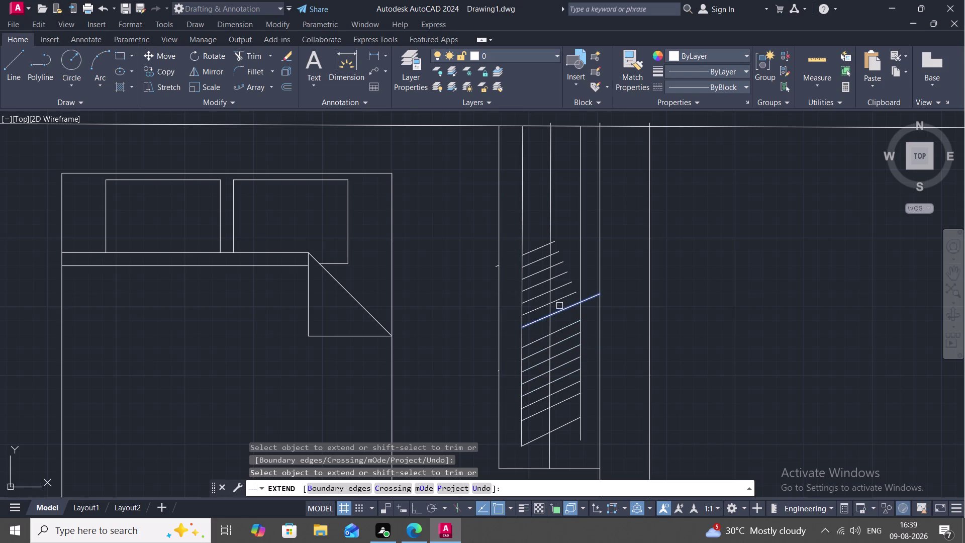
Extend the upper diagonals, through the top one, to the wardrobe's edge.
click(561, 296)
click(562, 286)
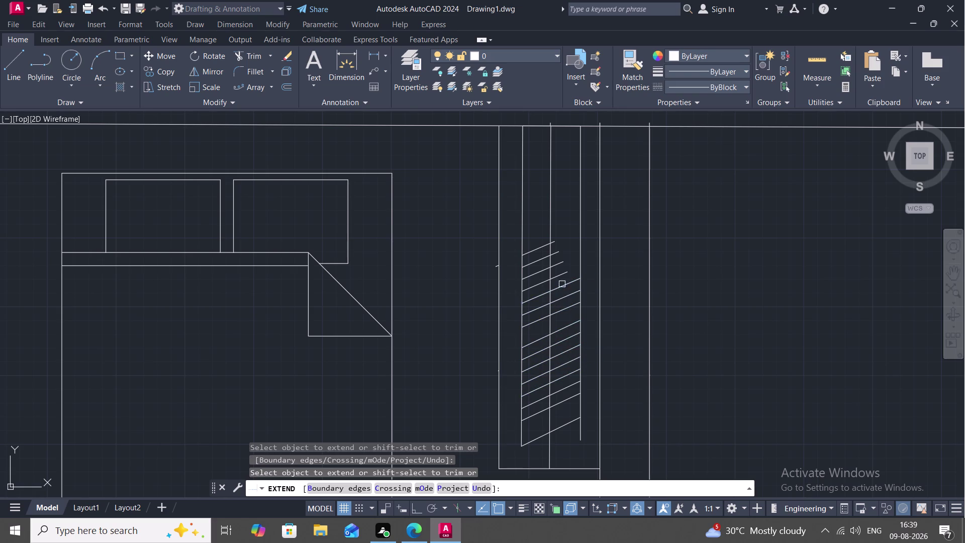
click(559, 276)
click(557, 262)
click(556, 254)
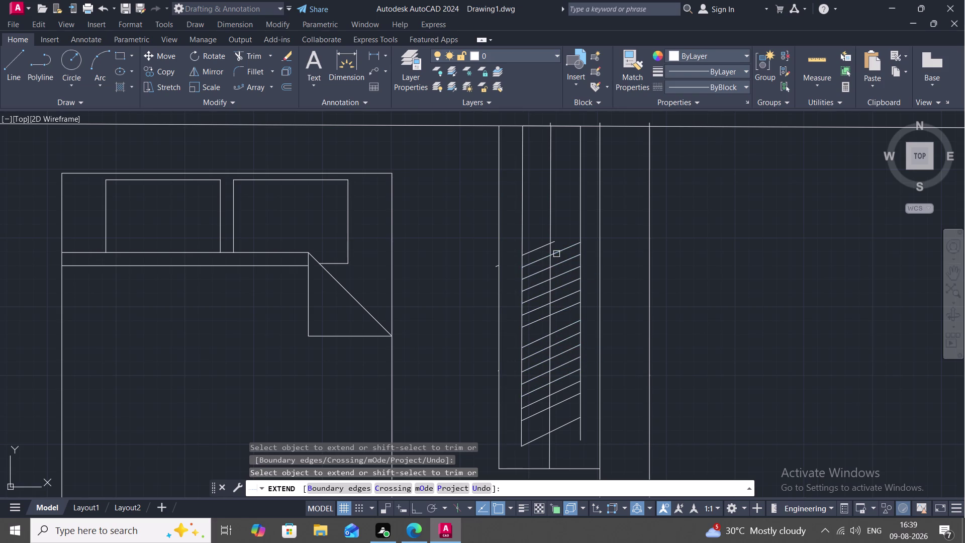
click(550, 244)
key(Escape)
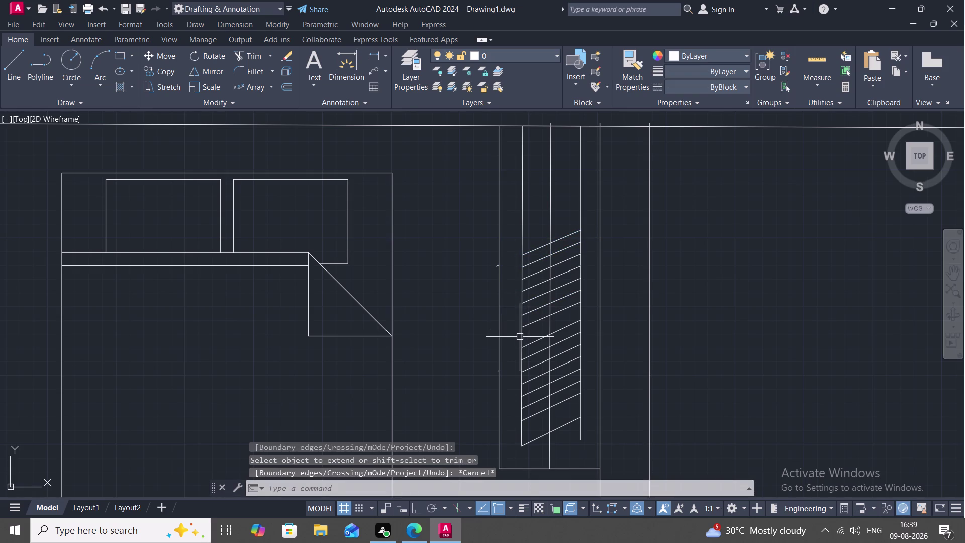
key(space)
key(Escape)
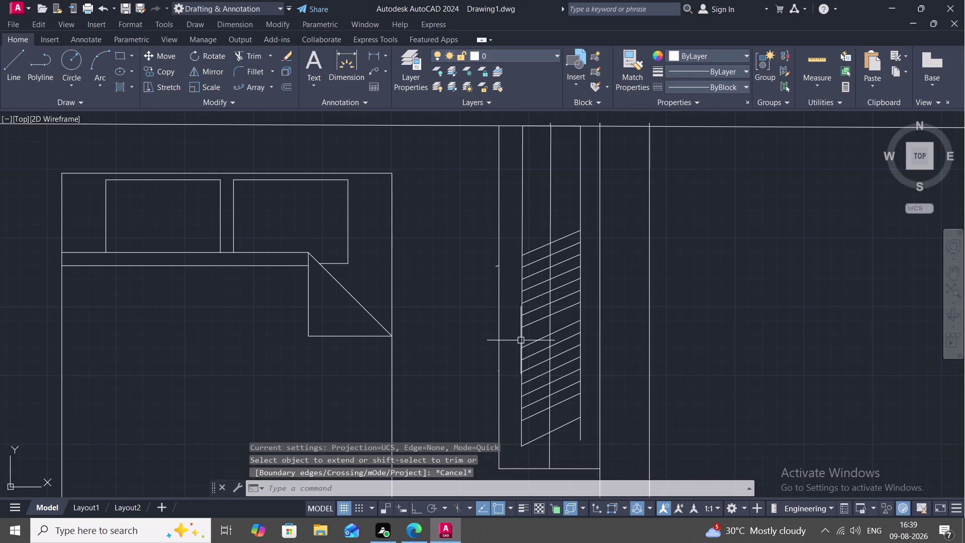
key(l)
key(space)
Draw two lines spanning the wardrobe sides, one mid-height and one near the bottom.
click(520, 340)
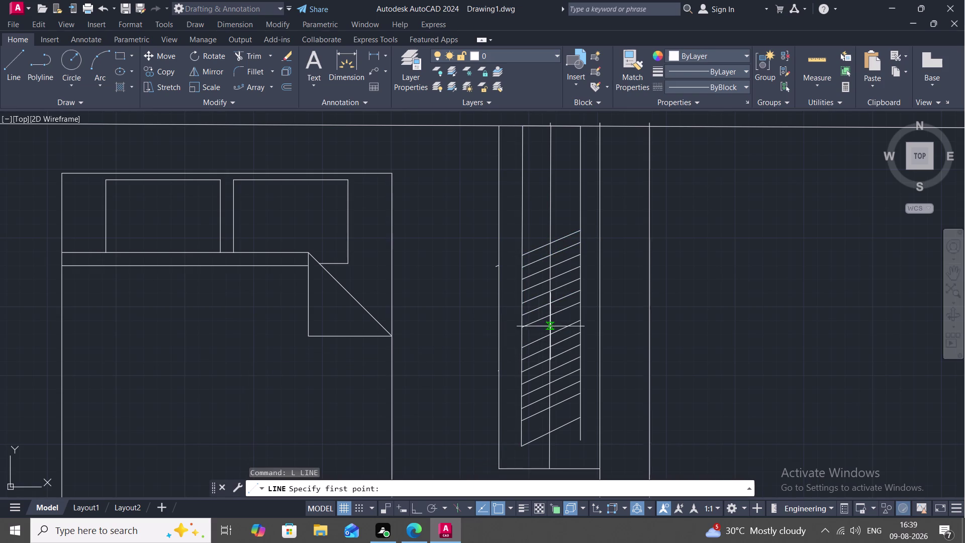
click(578, 311)
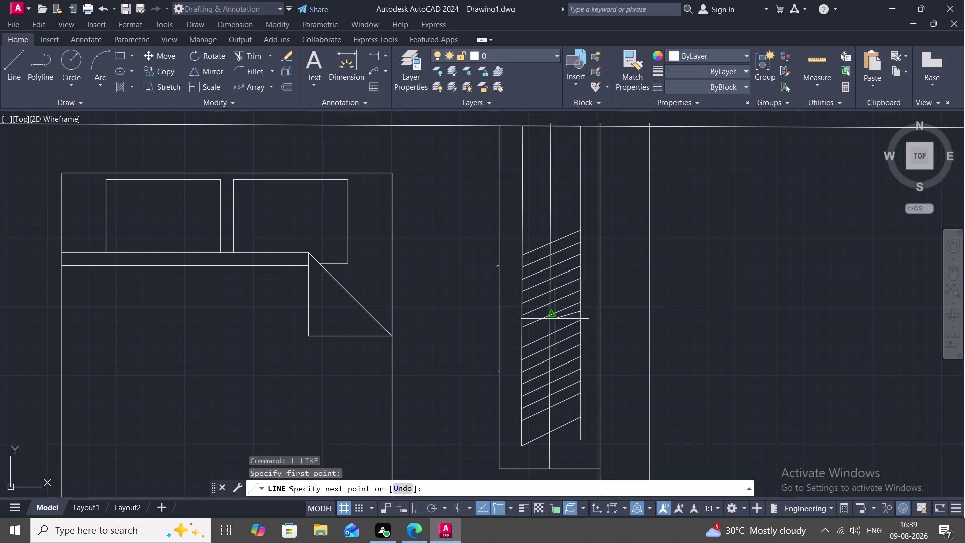
click(521, 338)
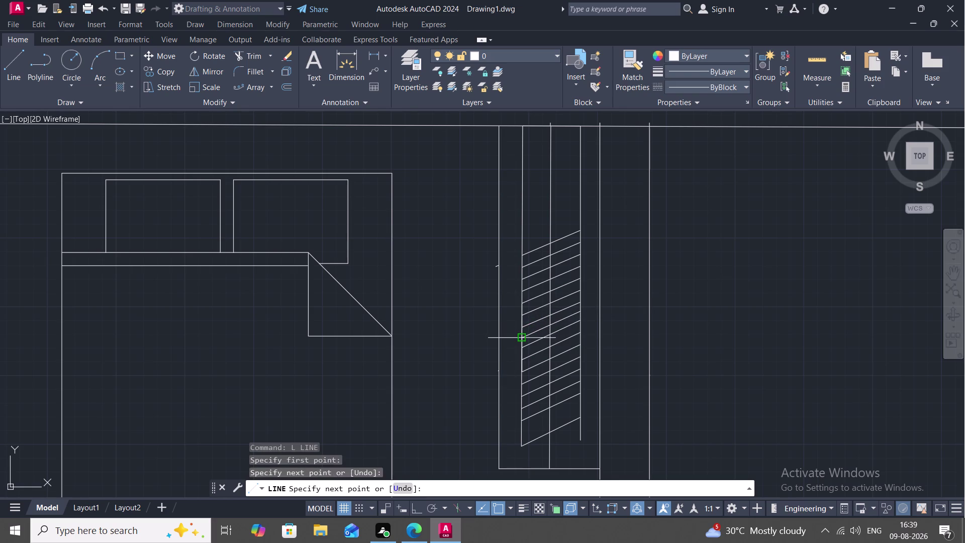
key(space)
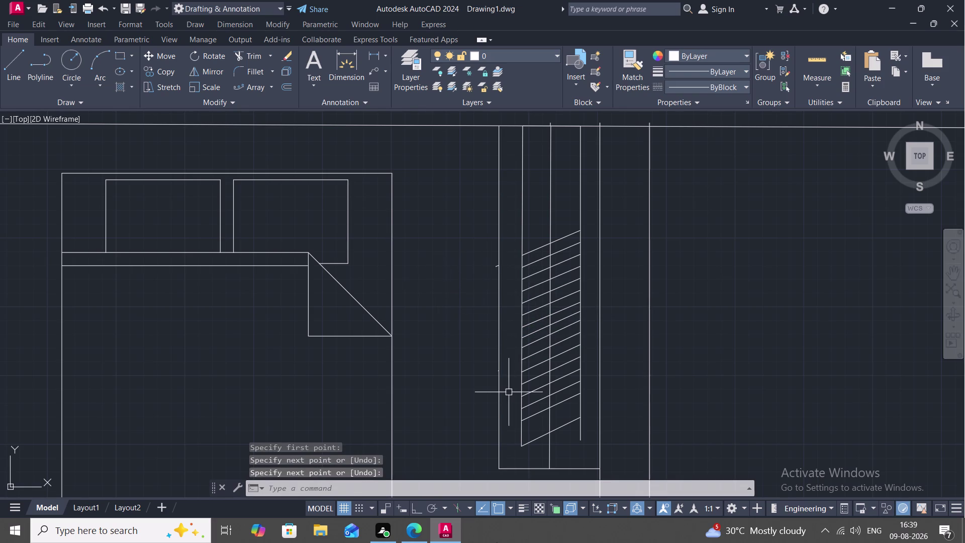
key(space)
click(523, 432)
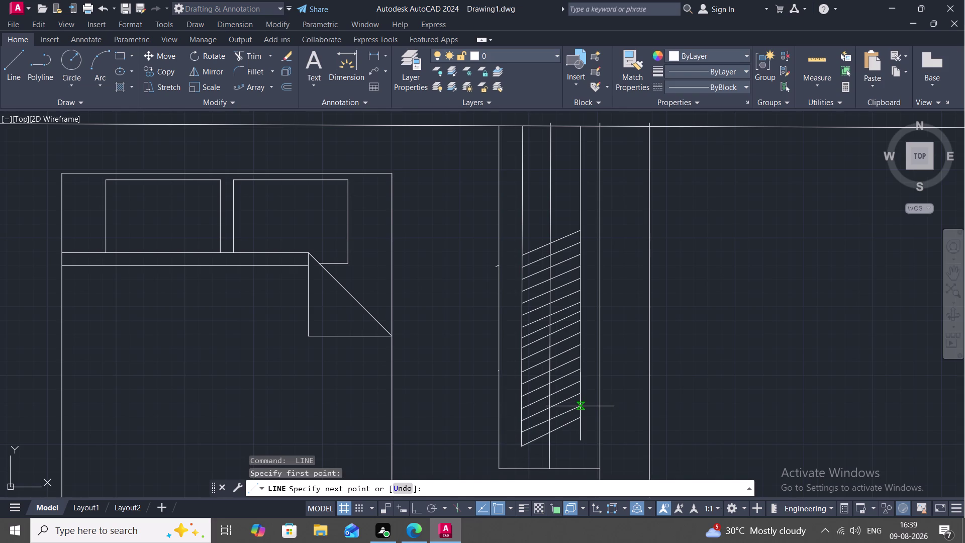
click(580, 406)
key(space)
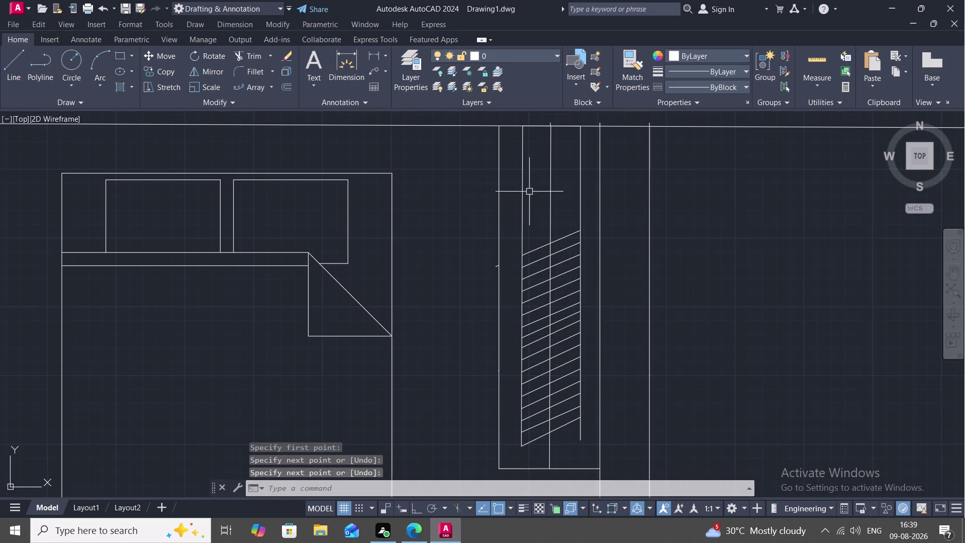
Draw two more lines spanning the wardrobe sides near its top.
key(space)
click(522, 242)
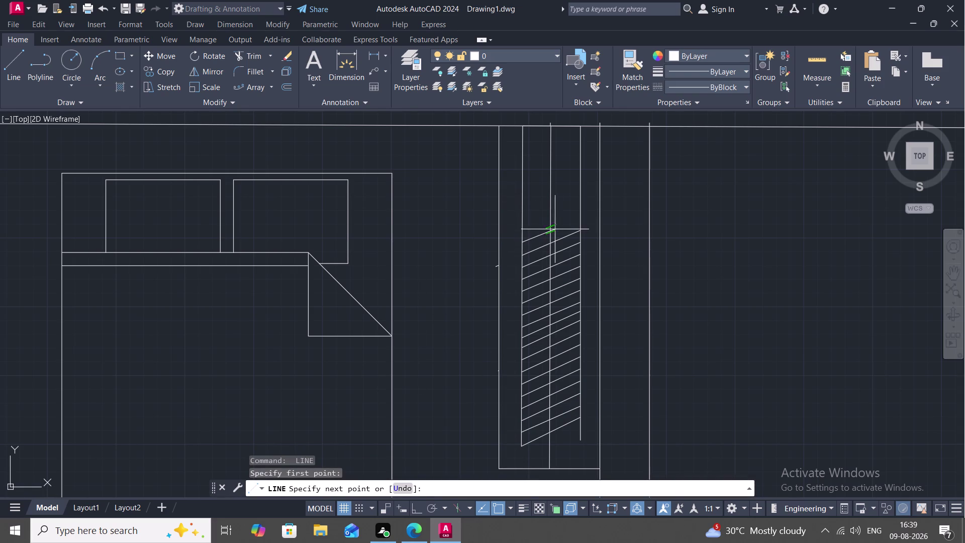
click(578, 219)
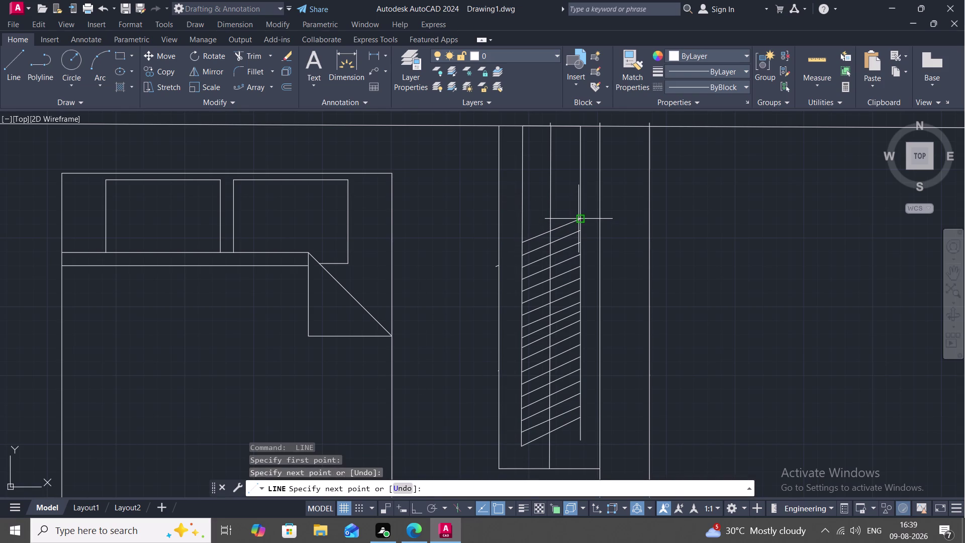
key(space)
key(space)
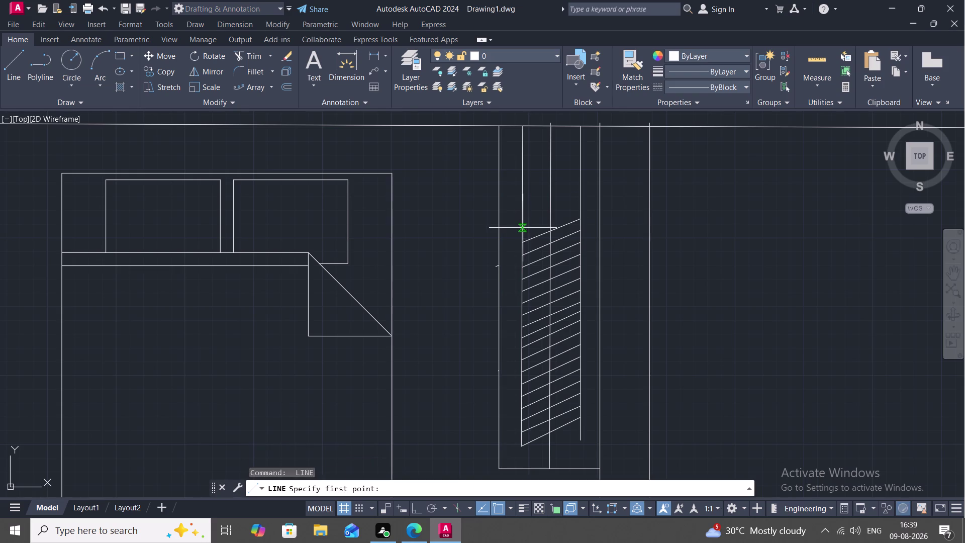
click(522, 228)
click(580, 207)
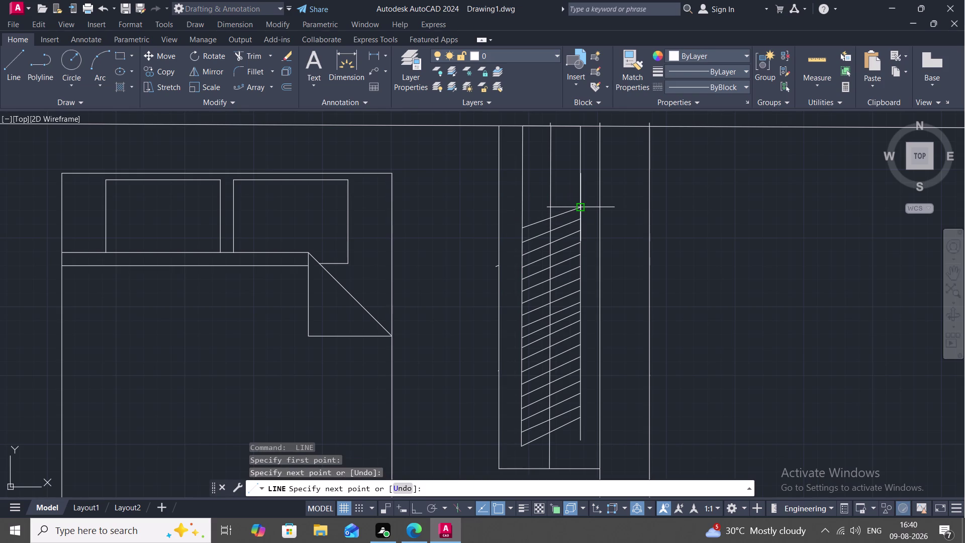
key(Escape)
key(o)
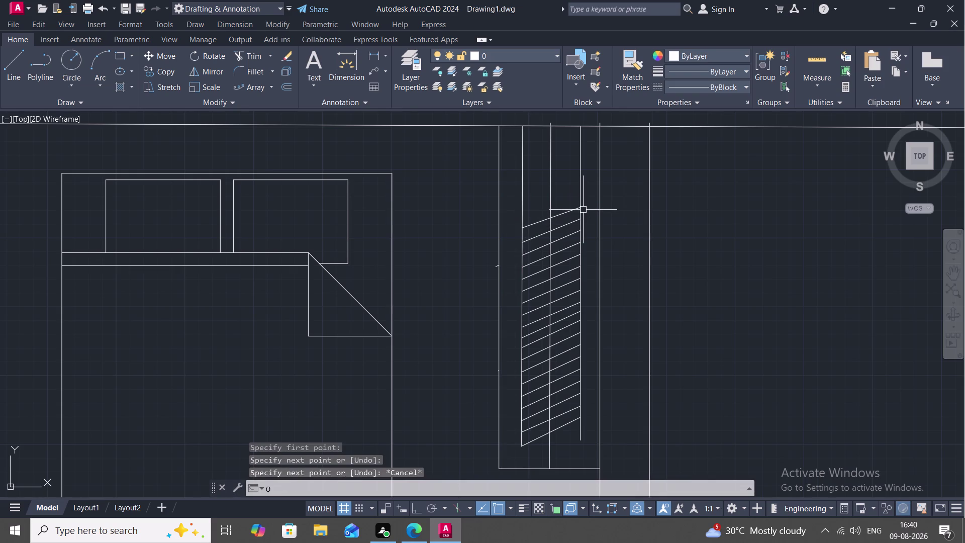
key(space)
key(space)
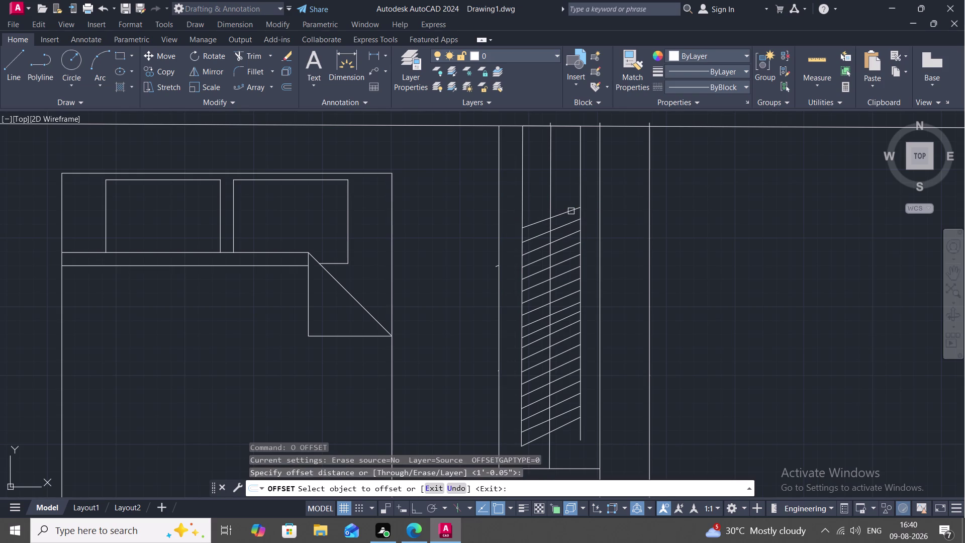
Restart OFFSET with a 2" spacing for the wardrobe diagonals.
click(572, 211)
key(Escape)
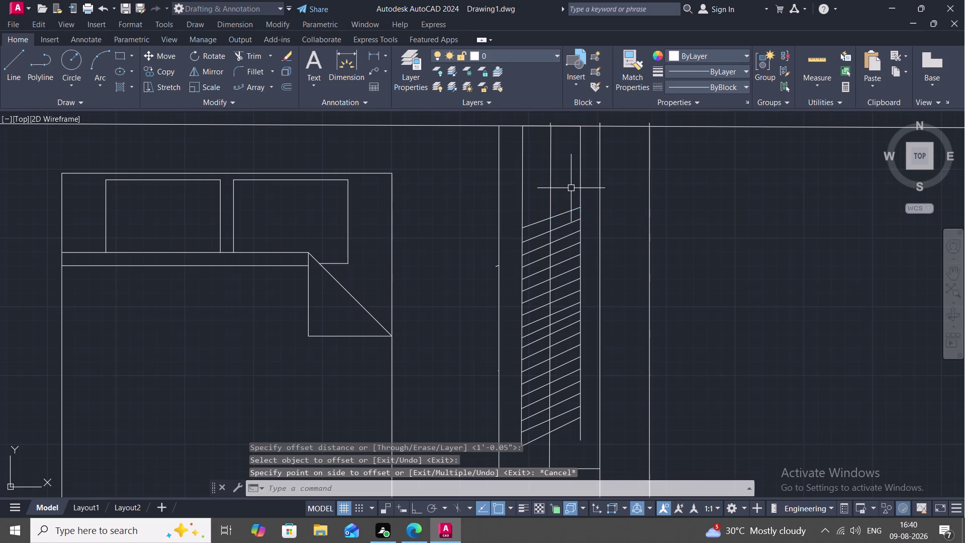
key(o)
key(space)
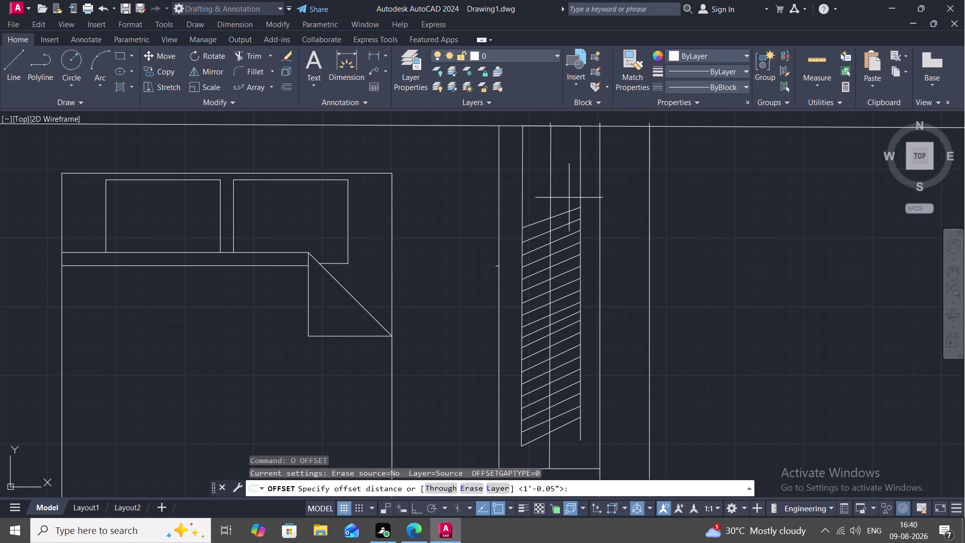
text(2")
key(space)
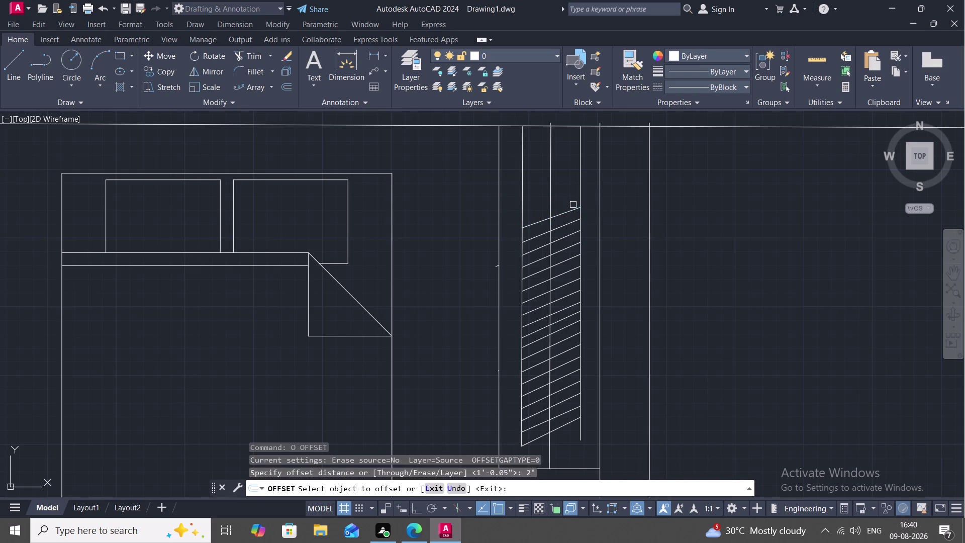
Offset the top diagonal line upward four times at 2" spacing.
click(573, 207)
click(566, 190)
click(573, 197)
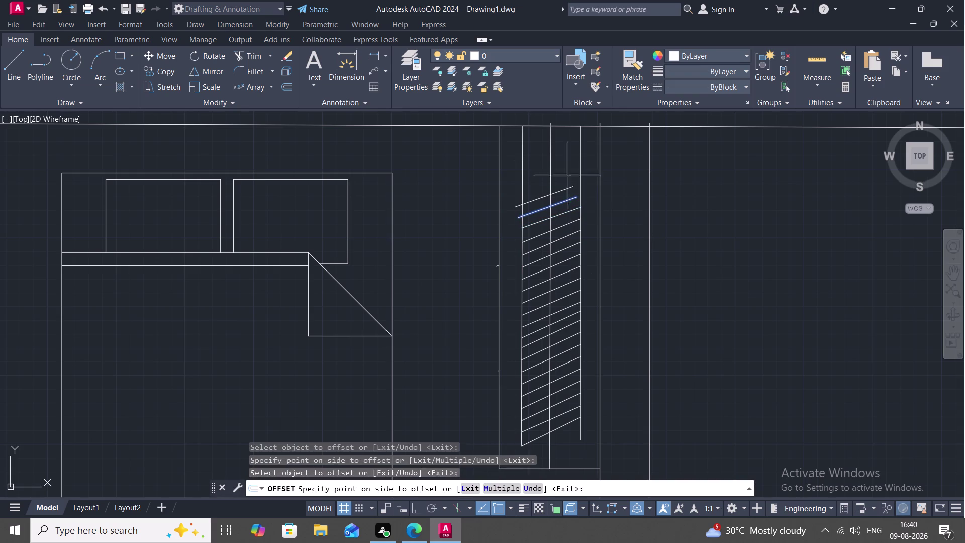
click(571, 168)
click(568, 187)
click(567, 169)
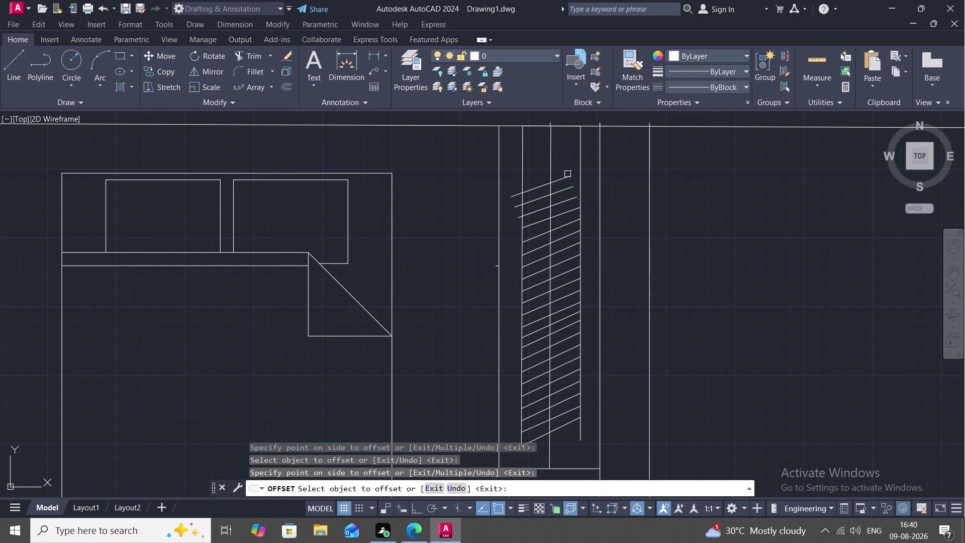
click(567, 175)
click(567, 151)
Offset more diagonal lines up to the wardrobe top, then end OFFSET.
click(560, 166)
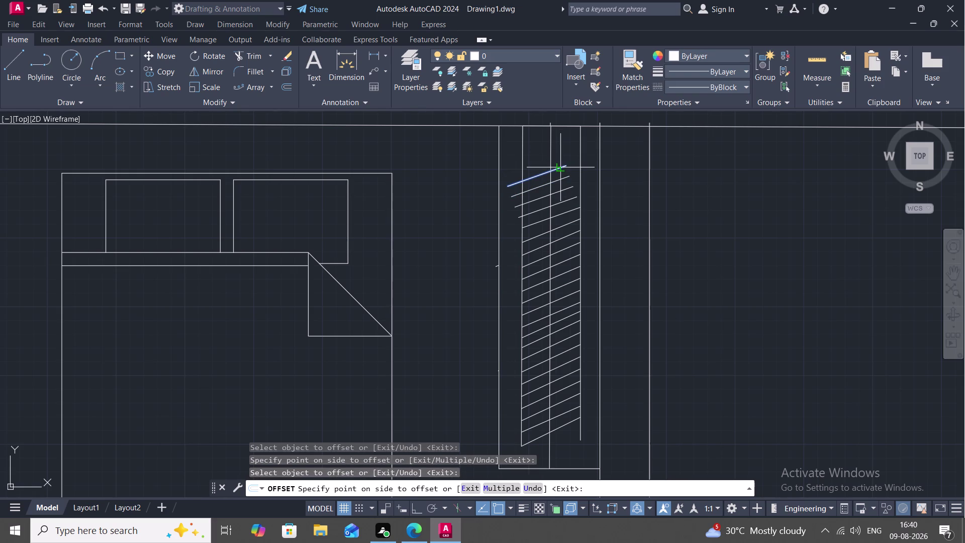
click(559, 157)
click(557, 155)
click(559, 155)
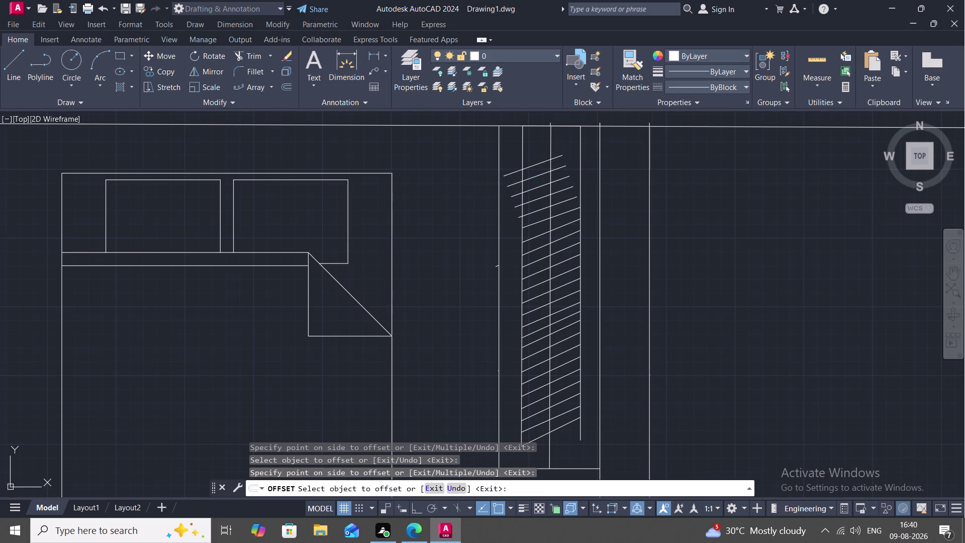
click(561, 144)
click(555, 147)
click(556, 137)
key(Escape)
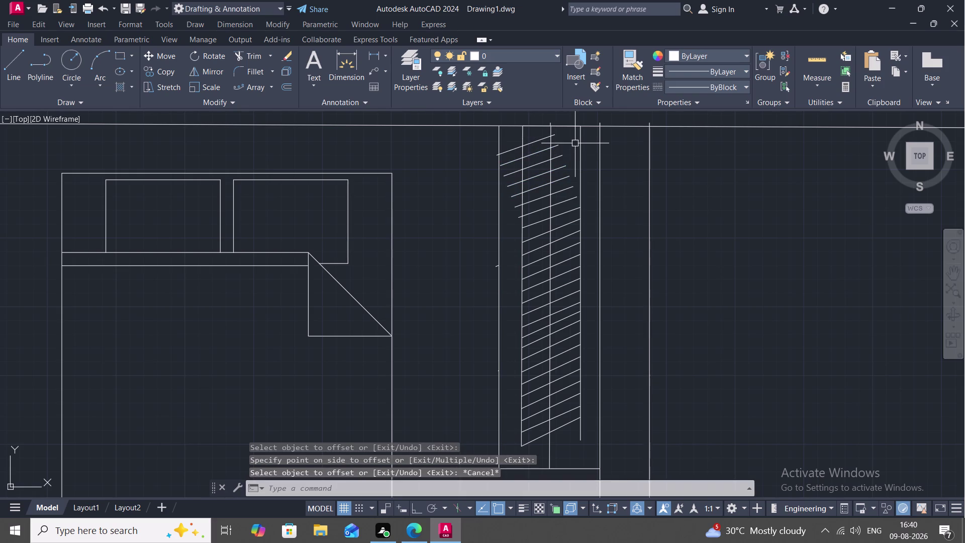
Trim the diagonal ends overhanging the wardrobe's left edge with fence drags and picks.
text(TR)
key(space)
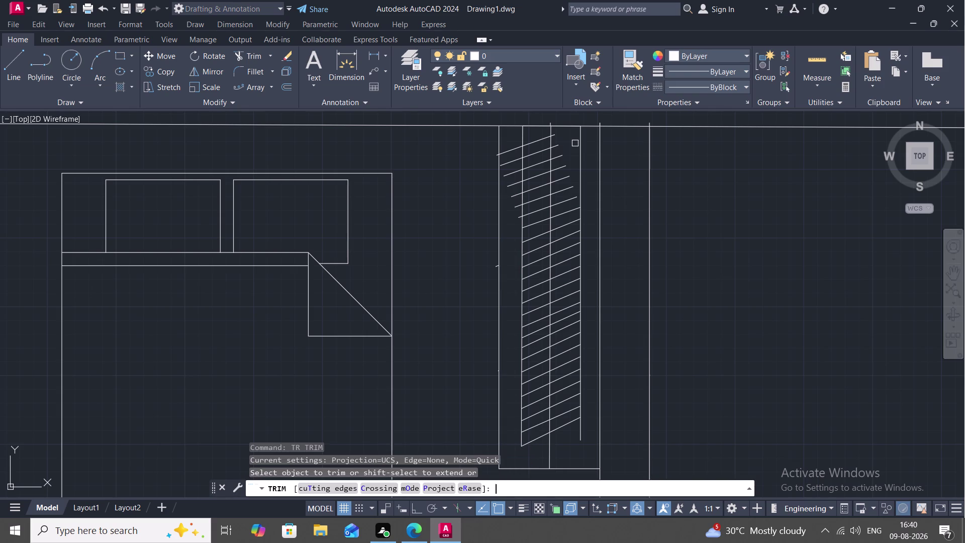
drag(509, 143, 510, 142)
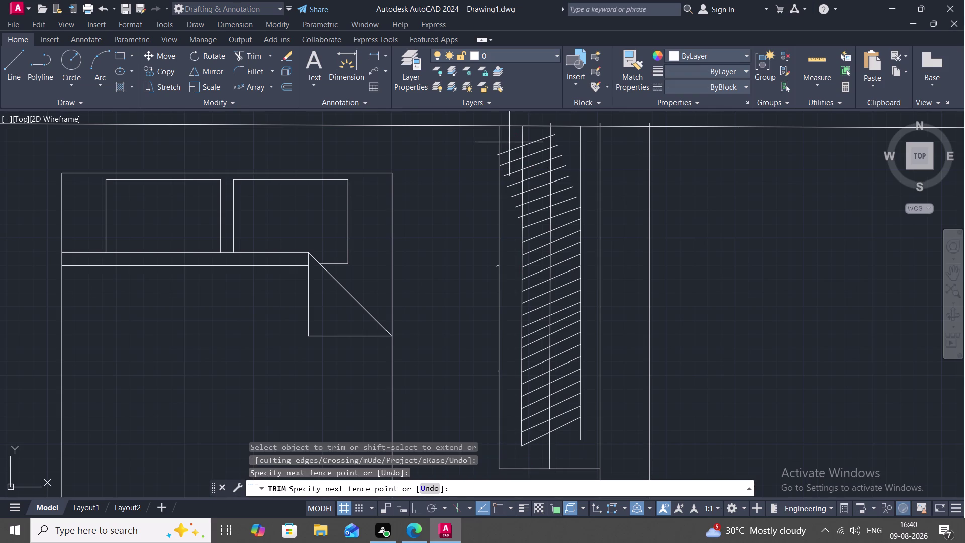
drag(509, 142, 519, 214)
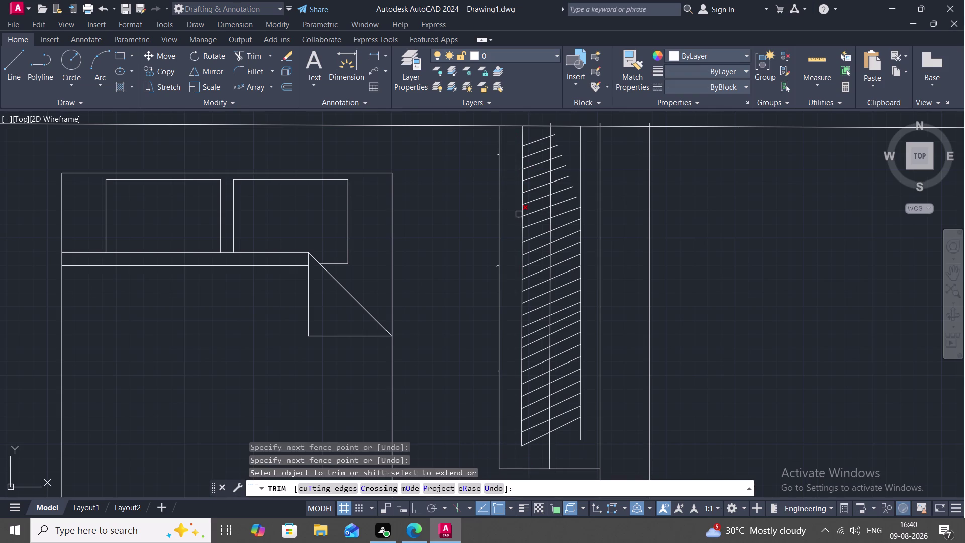
click(519, 217)
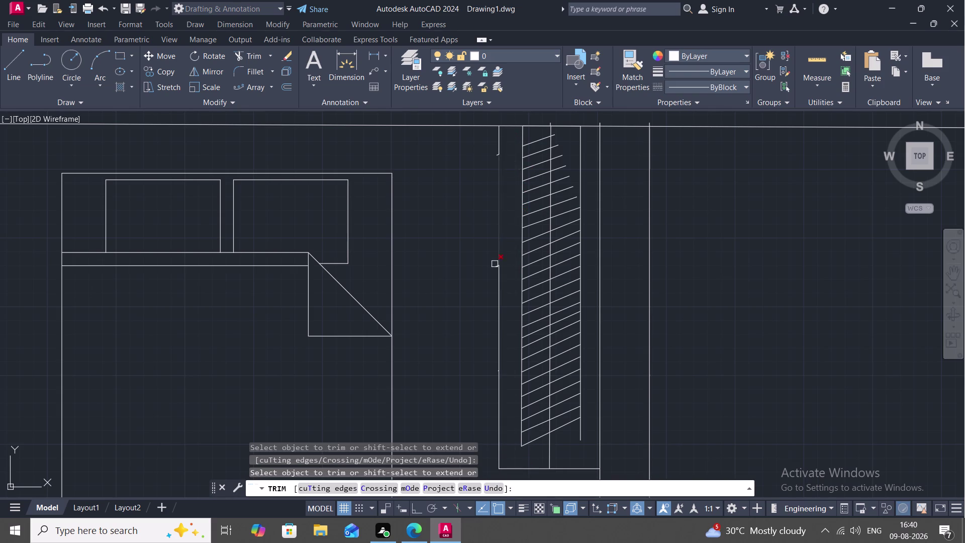
click(494, 267)
click(494, 153)
key(Escape)
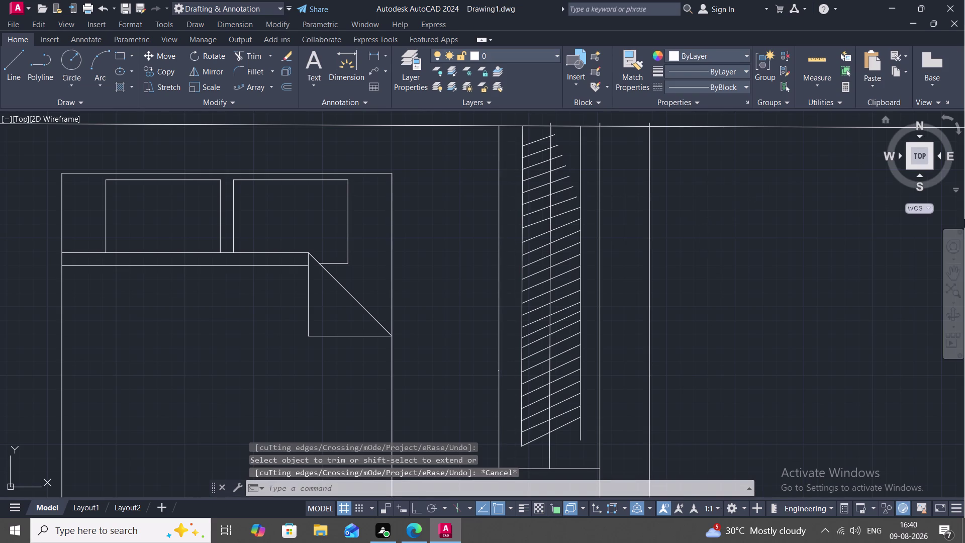
Extend seven short diagonal lines across to the wardrobe edge.
text(EX)
key(space)
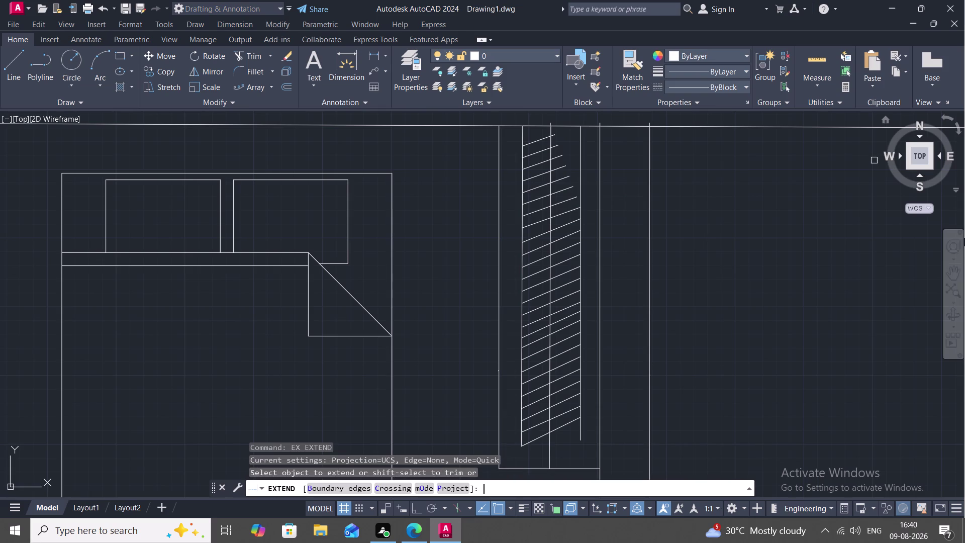
click(544, 139)
click(545, 149)
click(545, 161)
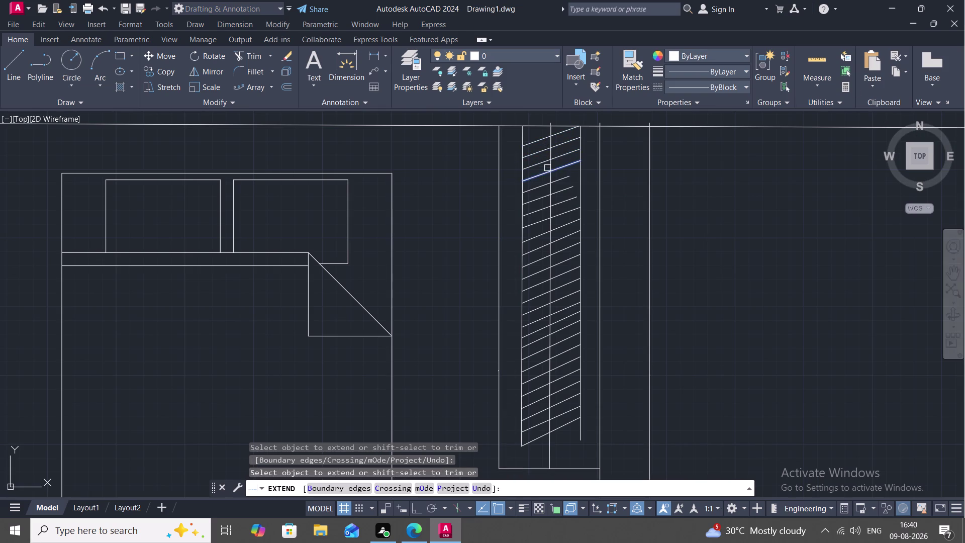
click(547, 176)
click(548, 185)
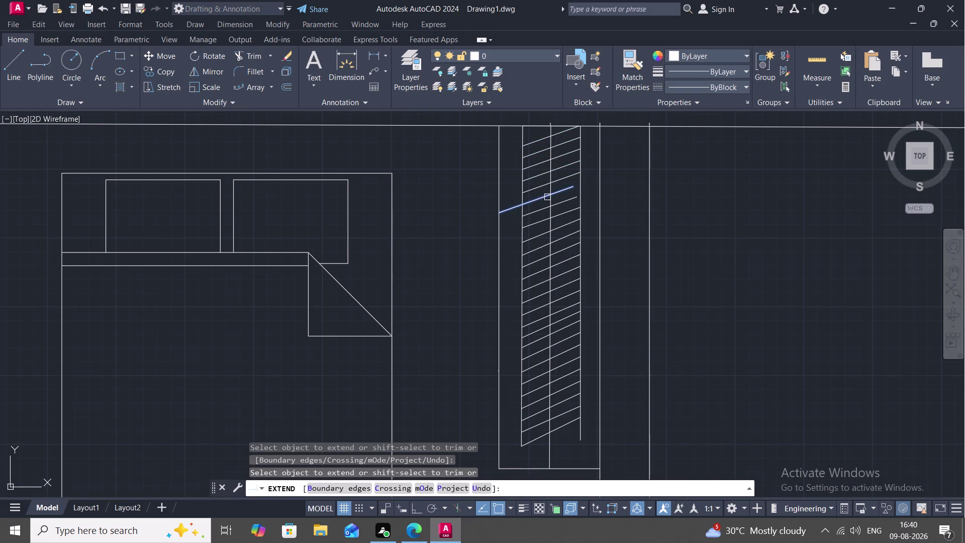
click(552, 196)
click(564, 202)
key(Escape)
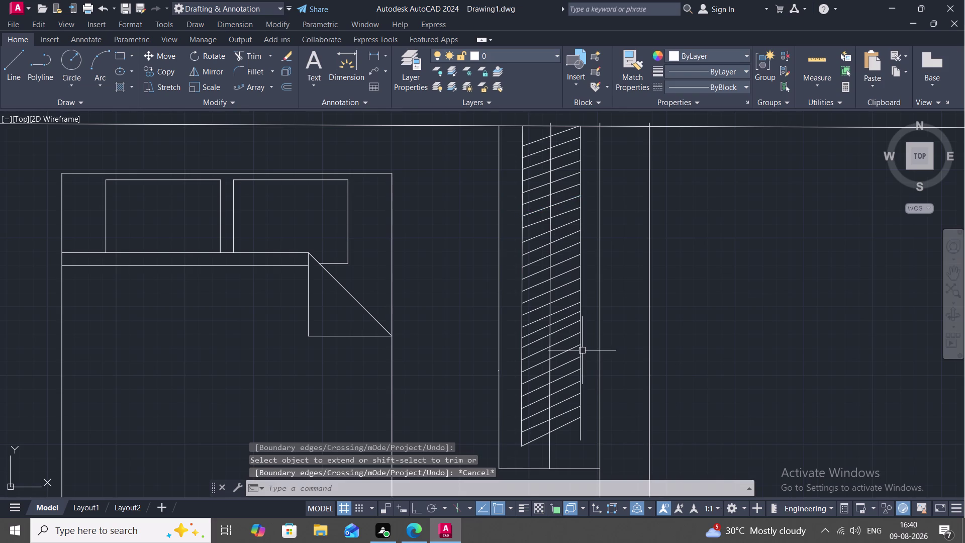
Delete the two vertical guide lines inside the wardrobe.
click(581, 349)
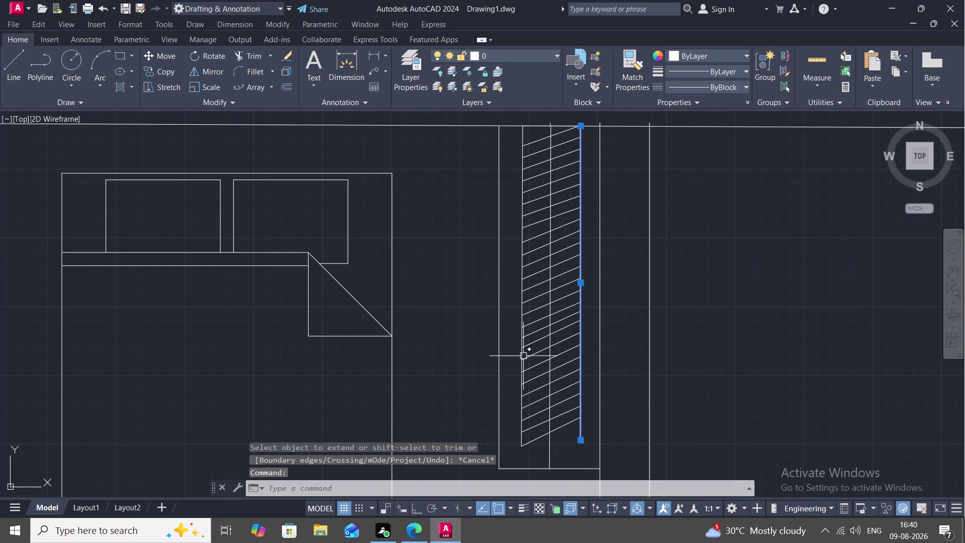
click(521, 355)
key(Delete)
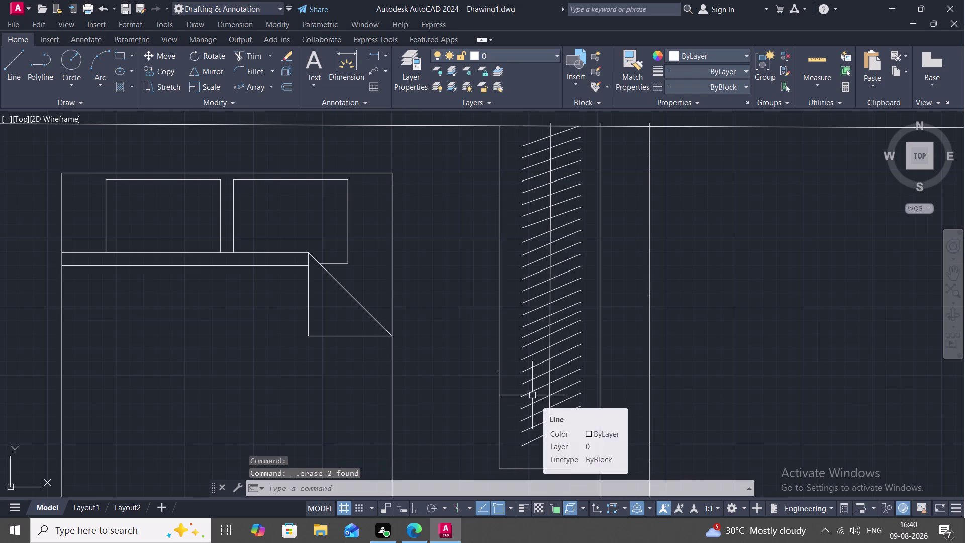
scroll(down, 3)
middle_drag(529, 412, 545, 325)
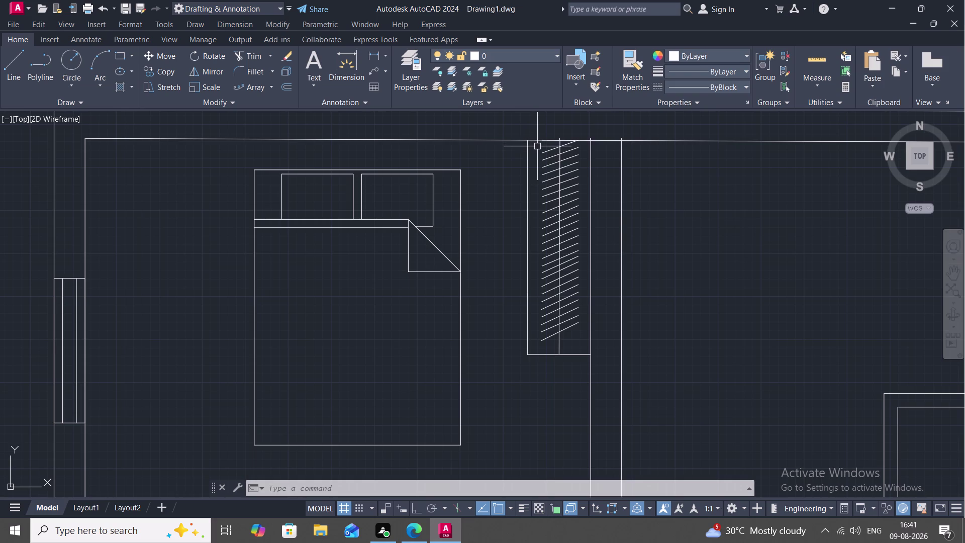
Lasso-select the 29 diagonal wardrobe lines and start COPY.
drag(537, 146, 574, 135)
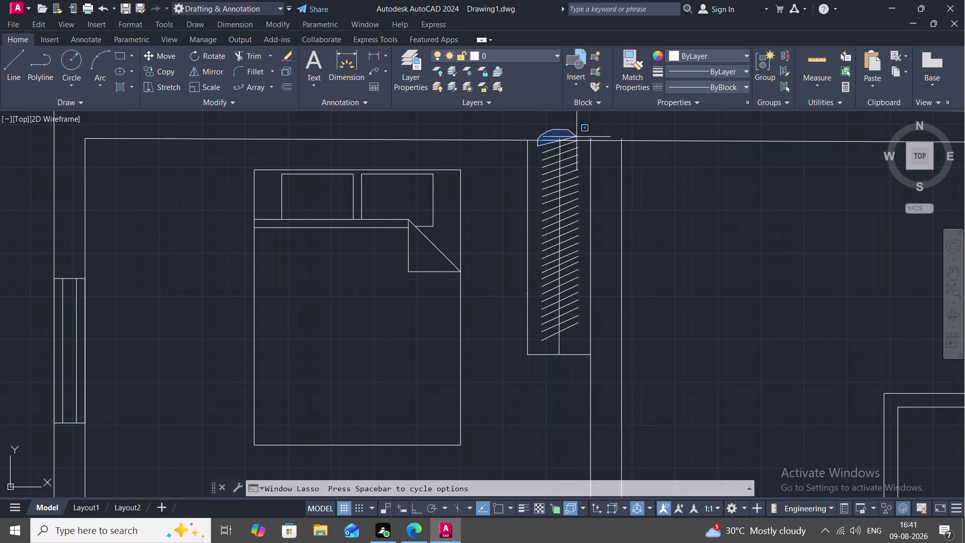
drag(574, 136, 583, 352)
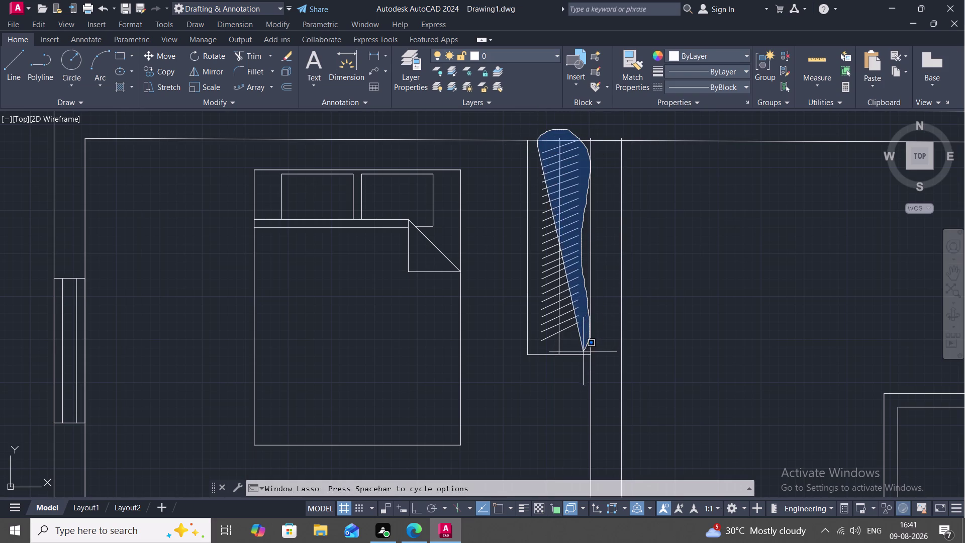
drag(582, 352, 531, 375)
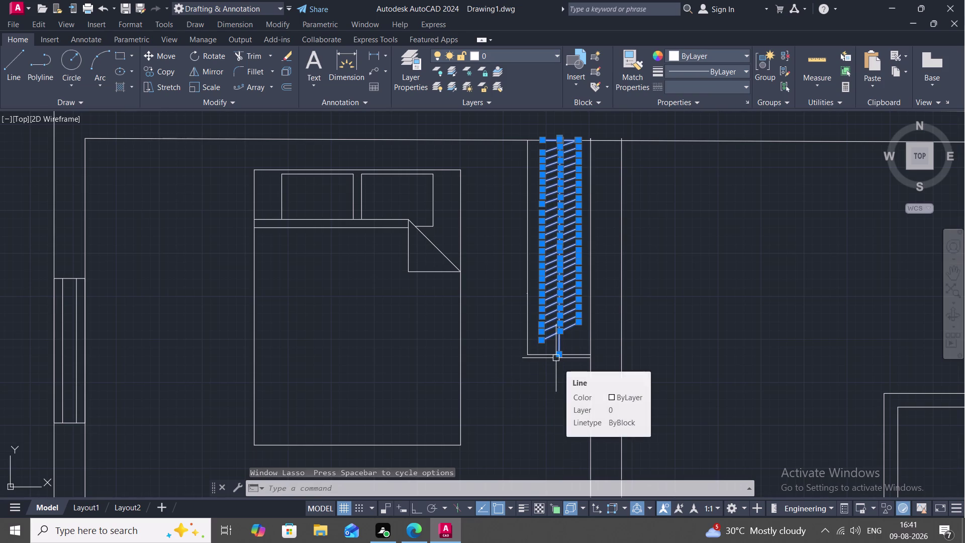
text(CO)
key(space)
From a wardrobe-bottom base point, place a hatching copy in the wardrobe by the dining area.
click(557, 358)
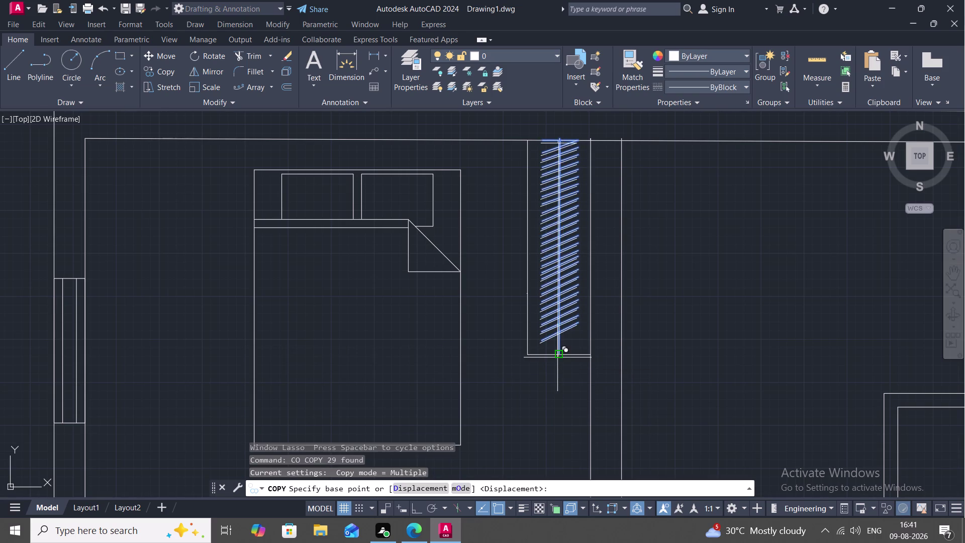
middle_drag(485, 301, 515, 428)
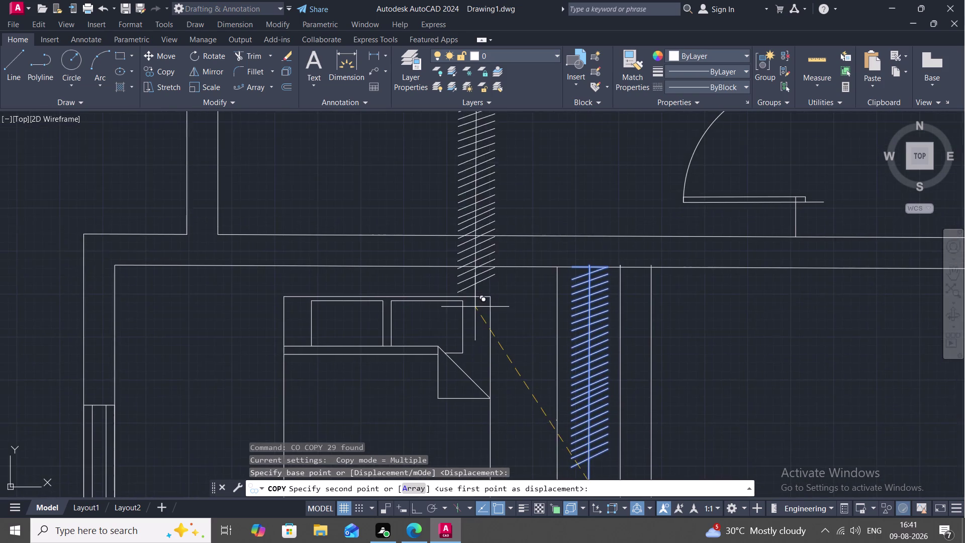
scroll(down, 3)
middle_drag(563, 240, 563, 240)
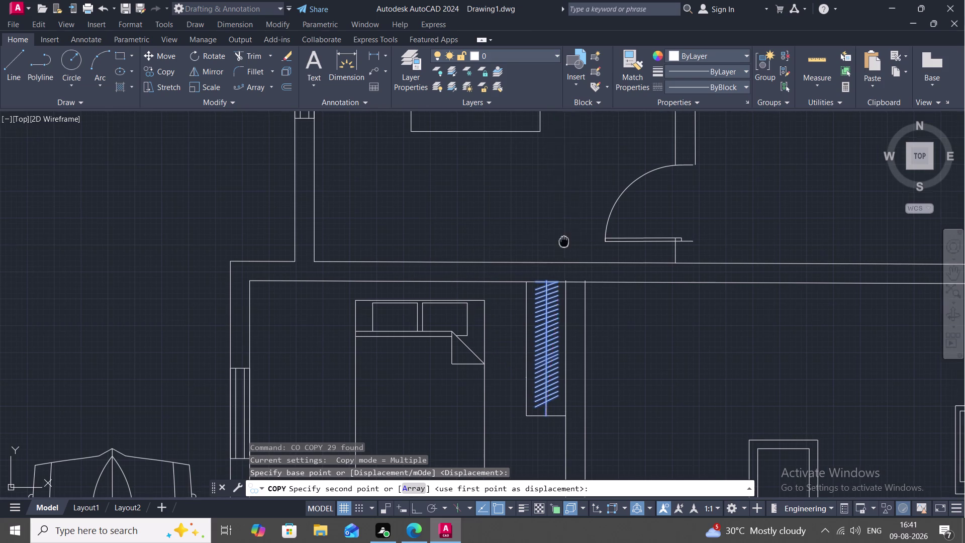
middle_drag(563, 240, 507, 402)
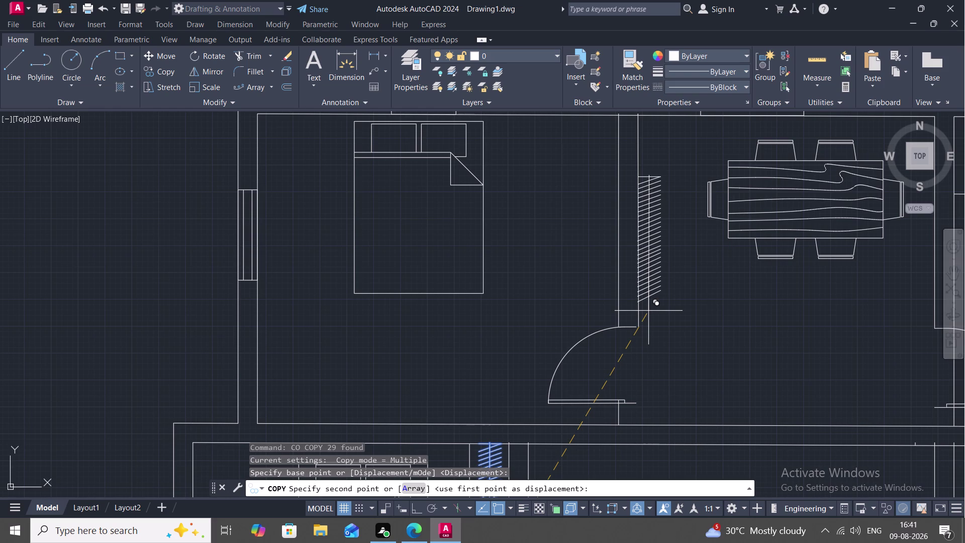
click(648, 311)
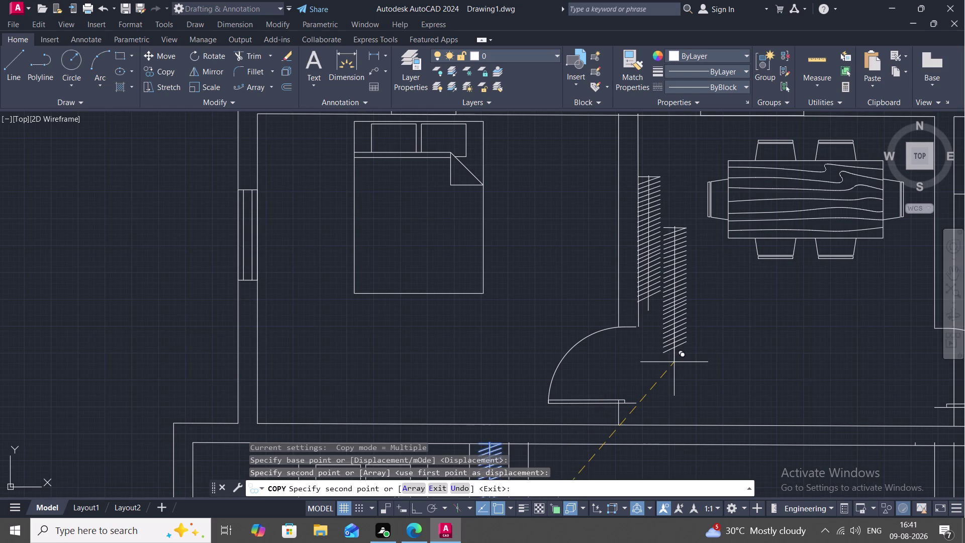
middle_drag(672, 362, 599, 284)
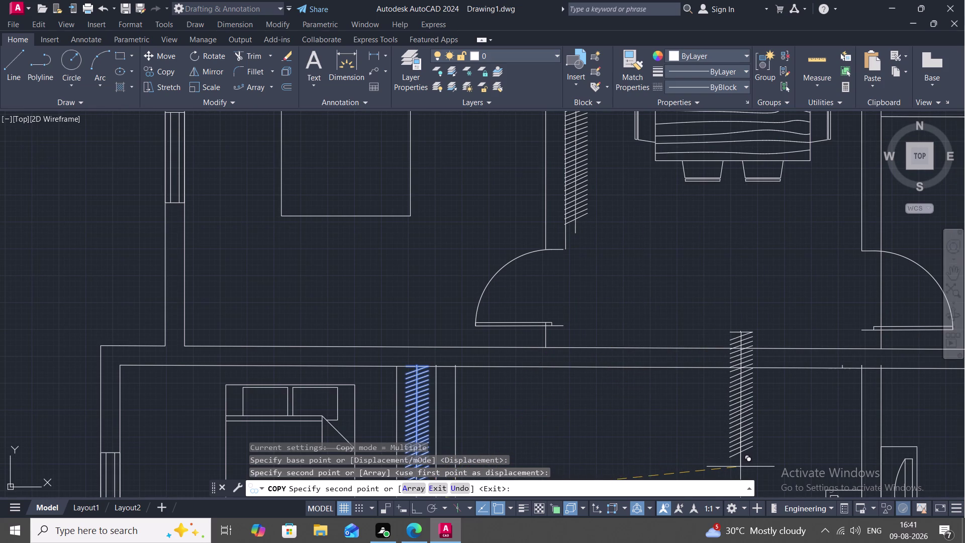
scroll(down, 3)
scroll(down, 3)
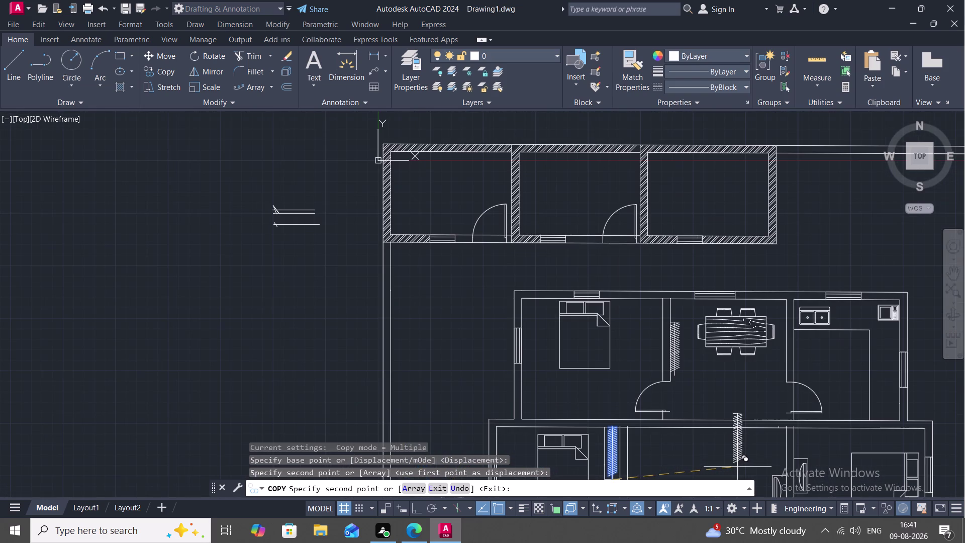